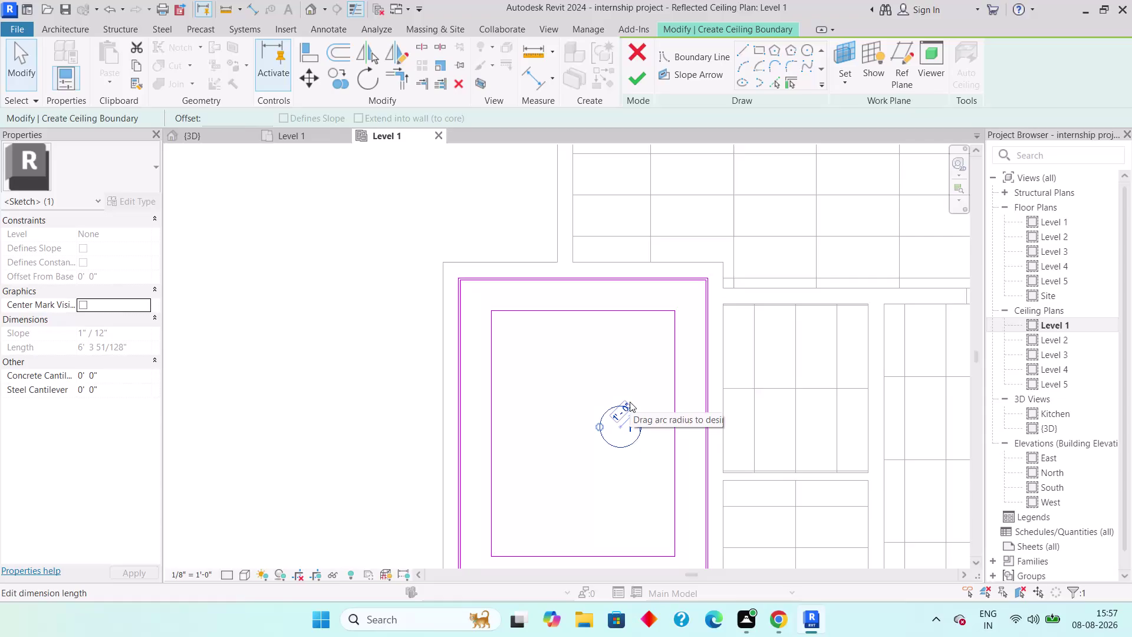
Set the circle's radius to 2' and stop drawing circles.
click(621, 411)
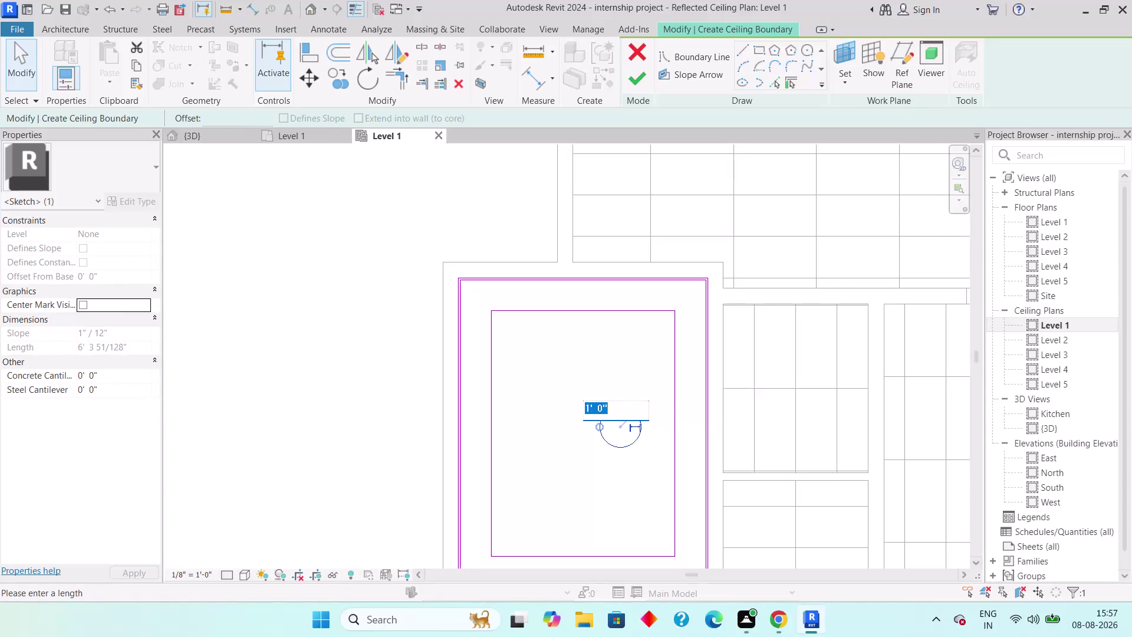
text(2')
key(Return)
key(Escape)
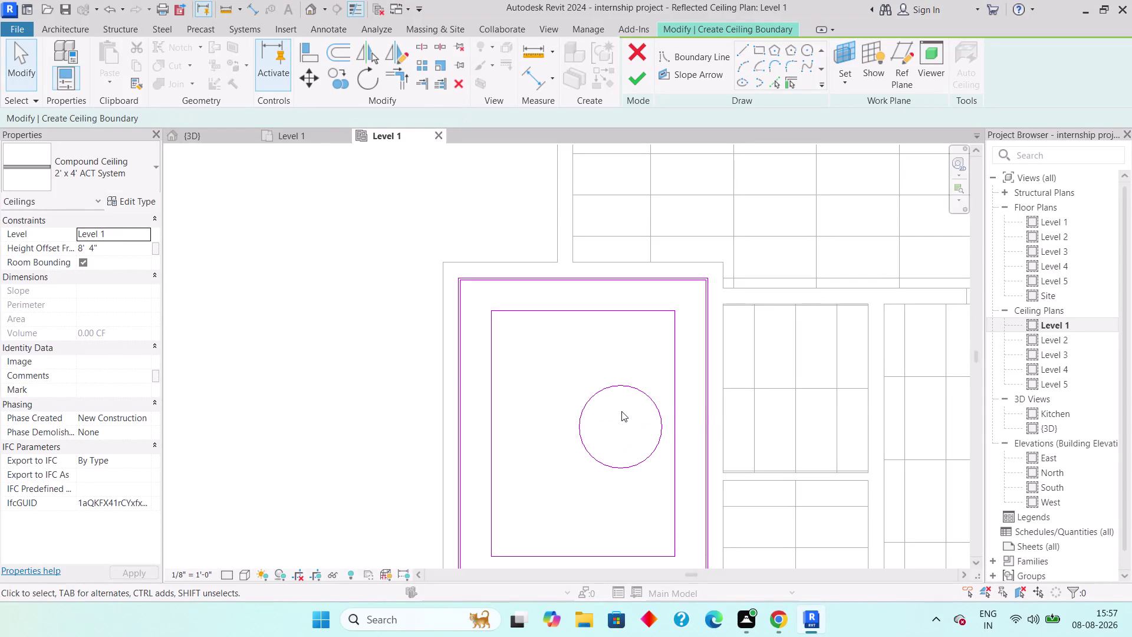
click(805, 46)
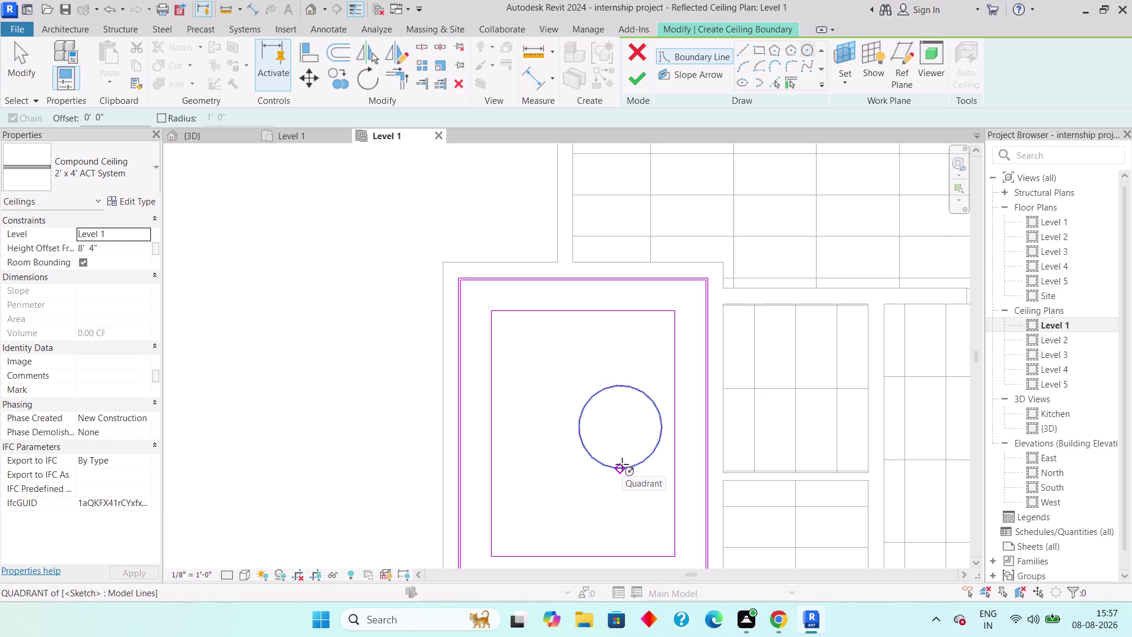
Delete the stray circle inside the rectangle.
key(Escape)
key(Escape)
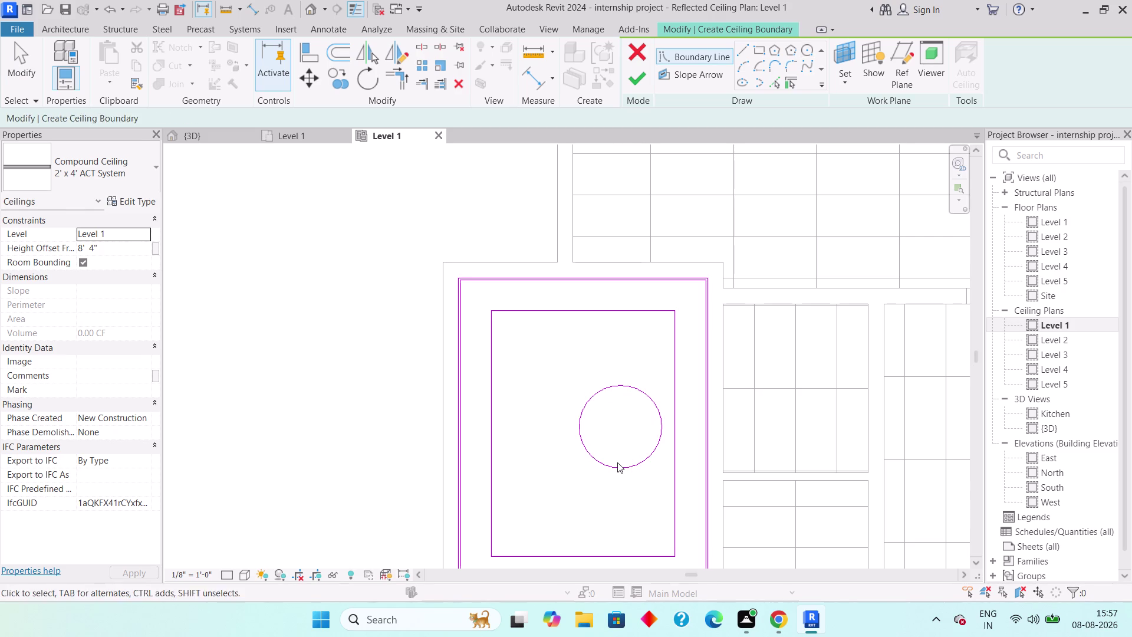
click(616, 463)
key(Delete)
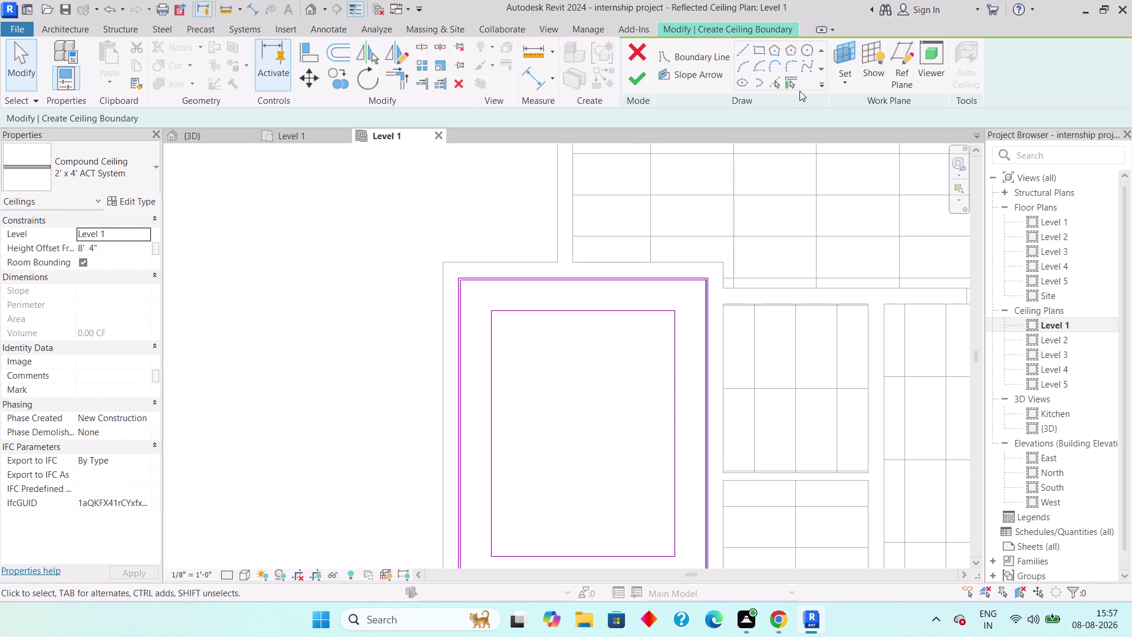
Sketch a small middle circle plus large top and bottom circles inside the rectangle.
click(800, 50)
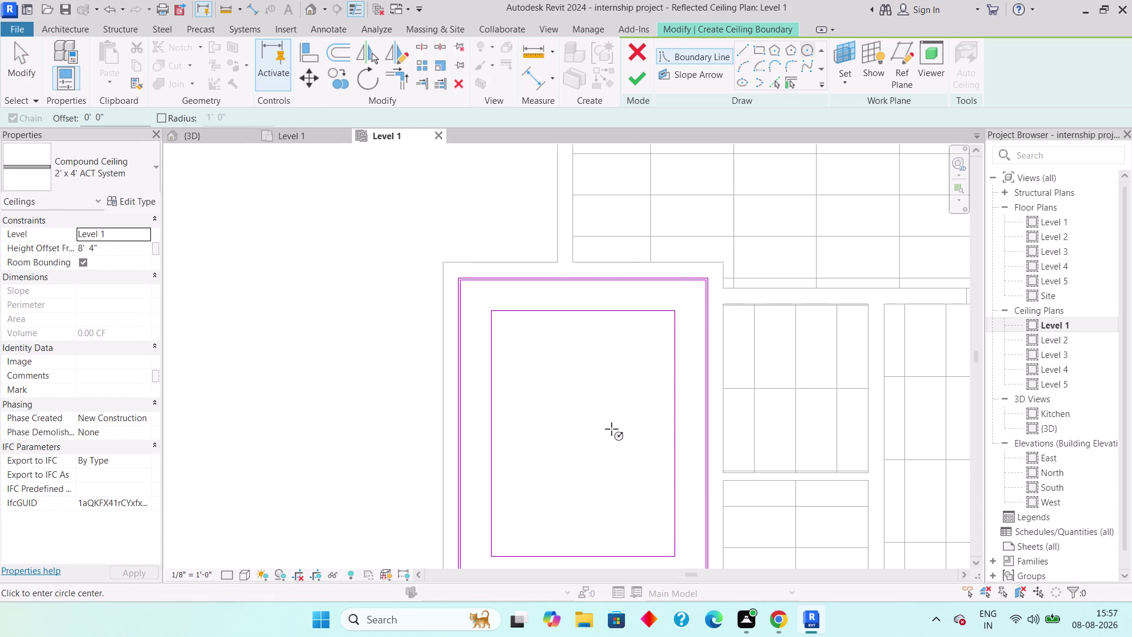
click(629, 424)
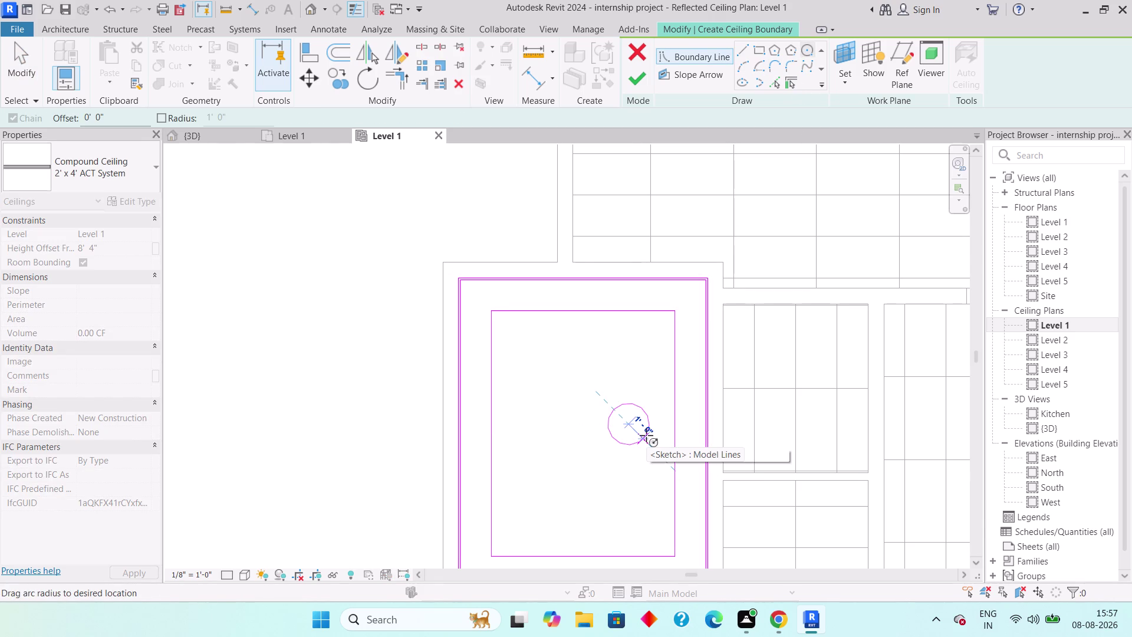
click(646, 435)
click(604, 347)
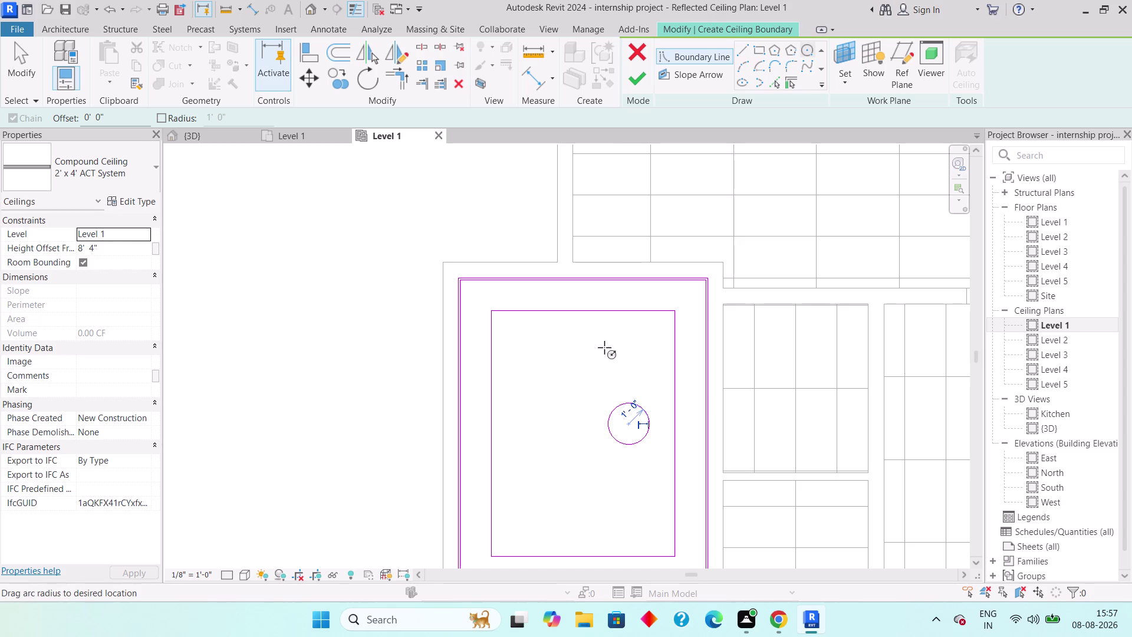
click(641, 372)
middle_drag(615, 477, 621, 456)
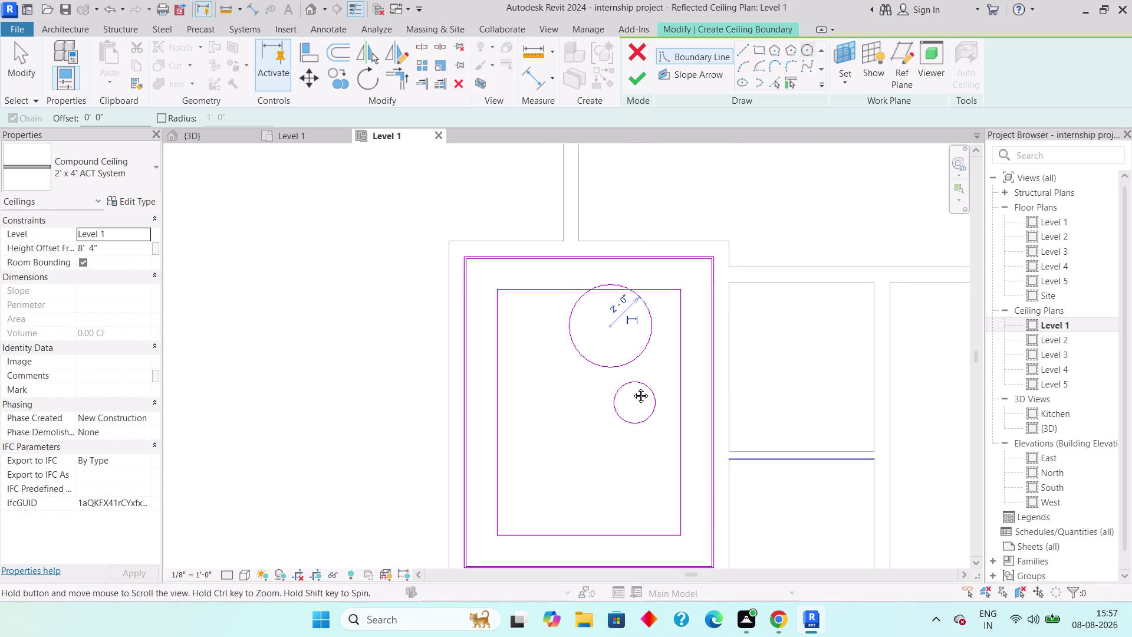
middle_drag(622, 455, 642, 329)
click(635, 342)
click(660, 378)
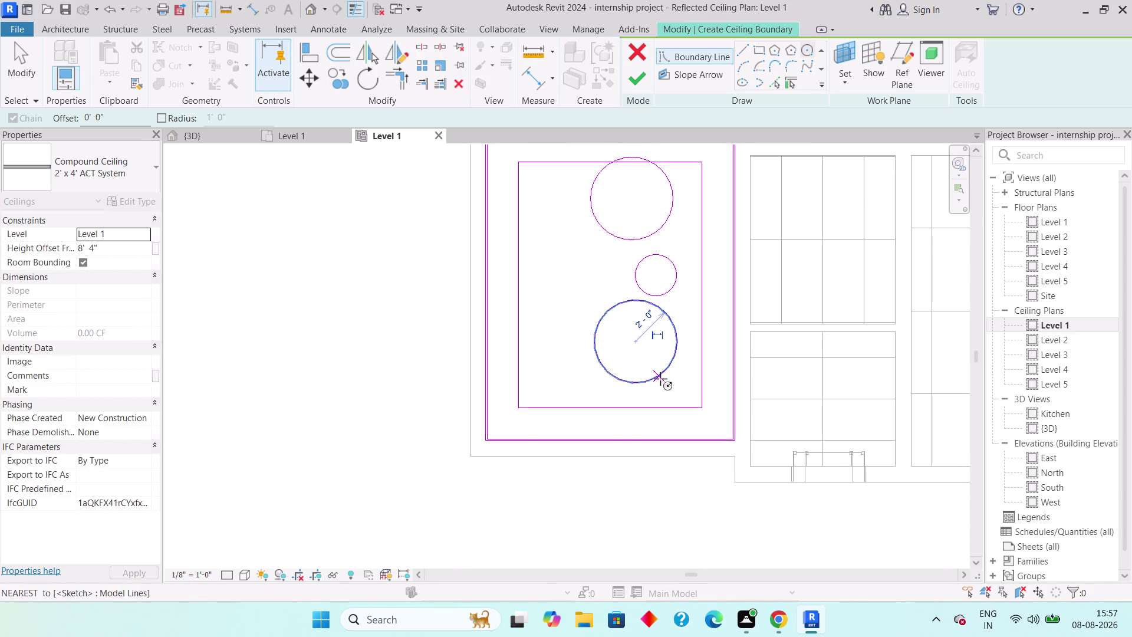
key(Escape)
key(Escape)
Nudge the bottom circle down and right into position with arrow keys.
click(670, 329)
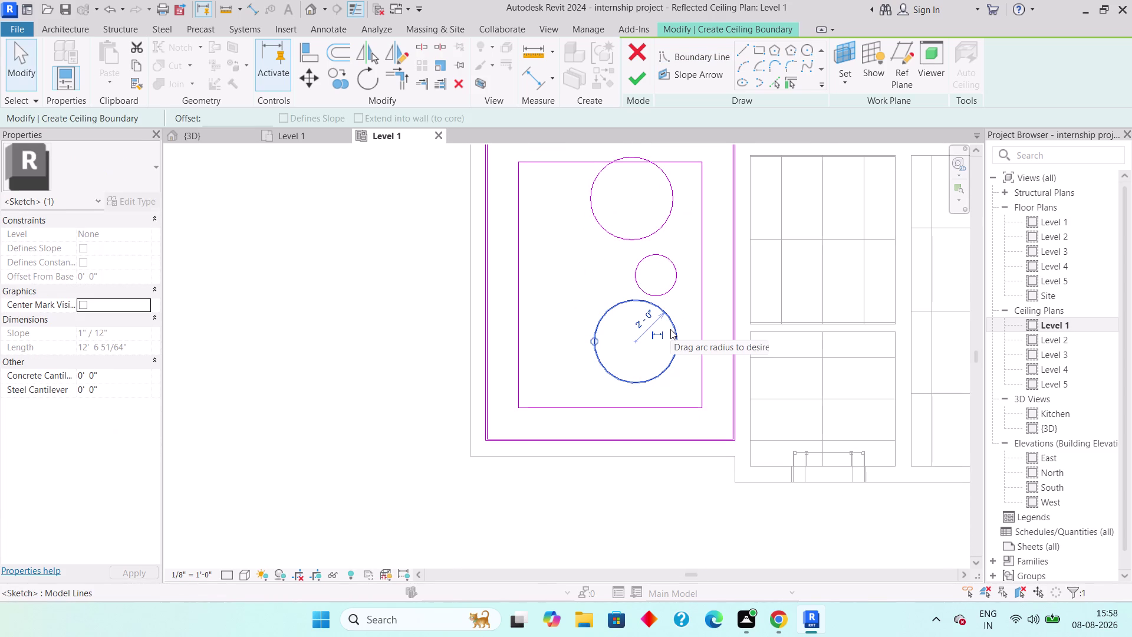
key(Down)
key(Down)
key(Down)
key(Down)
key(Right)
key(Right)
key(Right)
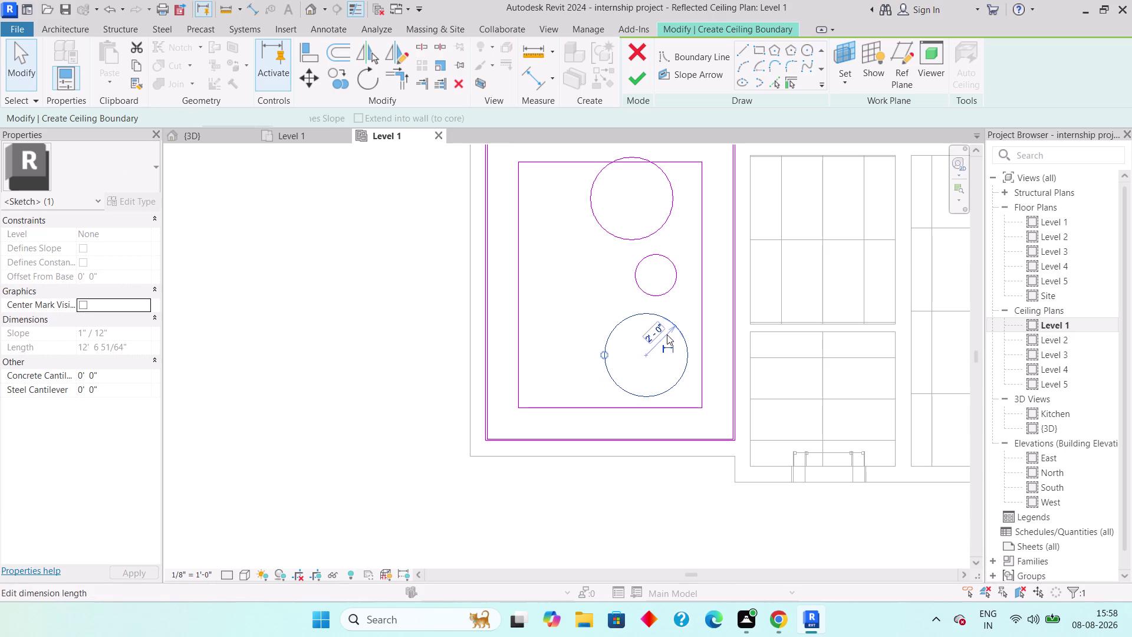
key(Down)
key(Right)
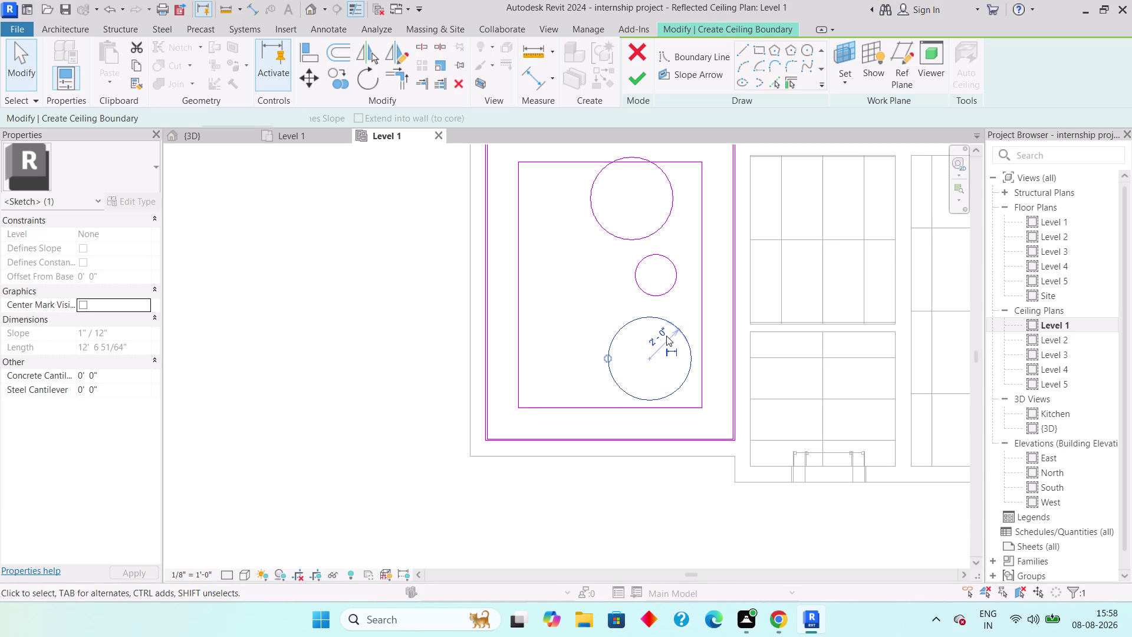
Nudge the top circle with arrow keys to align it in the column.
click(670, 214)
key(Down)
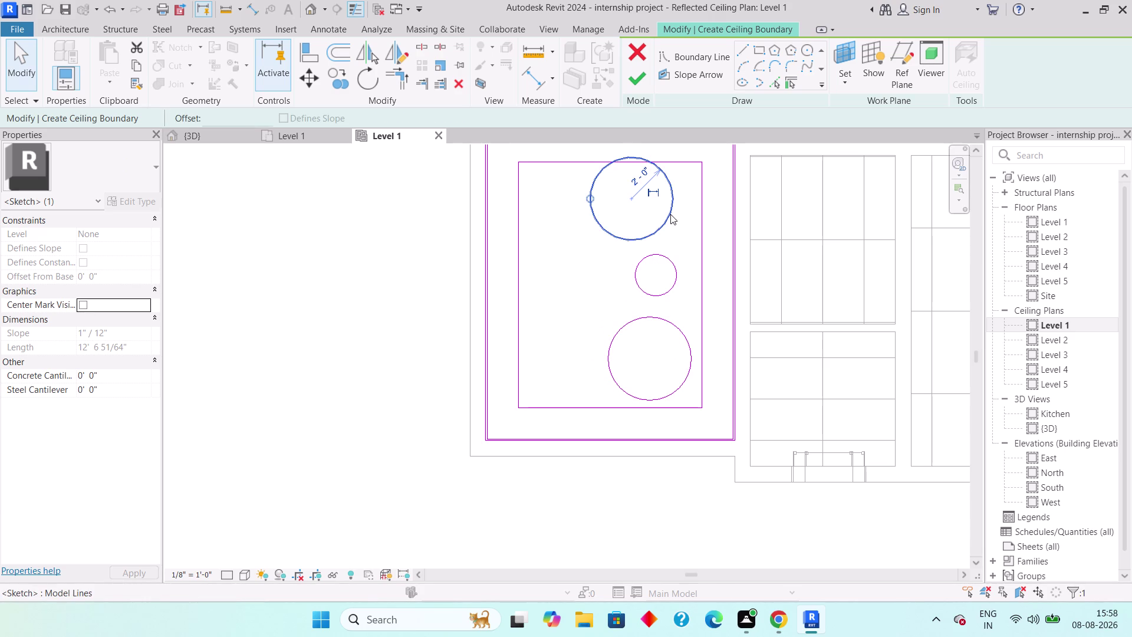
key(Down)
key(Down)
key(Down)
key(Right)
key(Right)
key(Right)
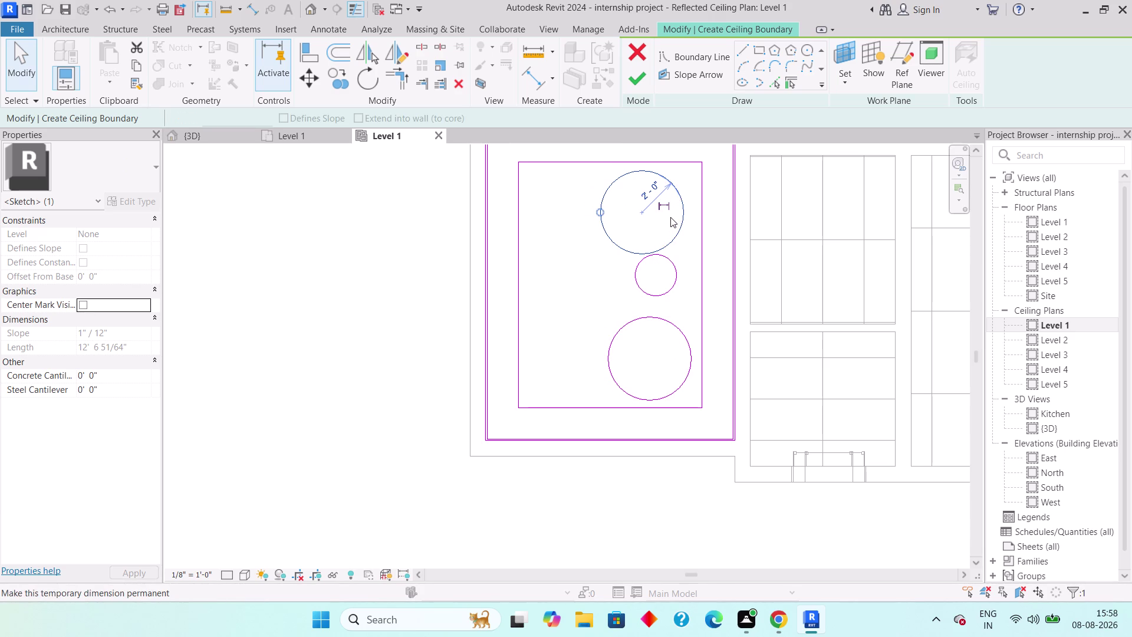
key(Right)
key(Up)
key(Right)
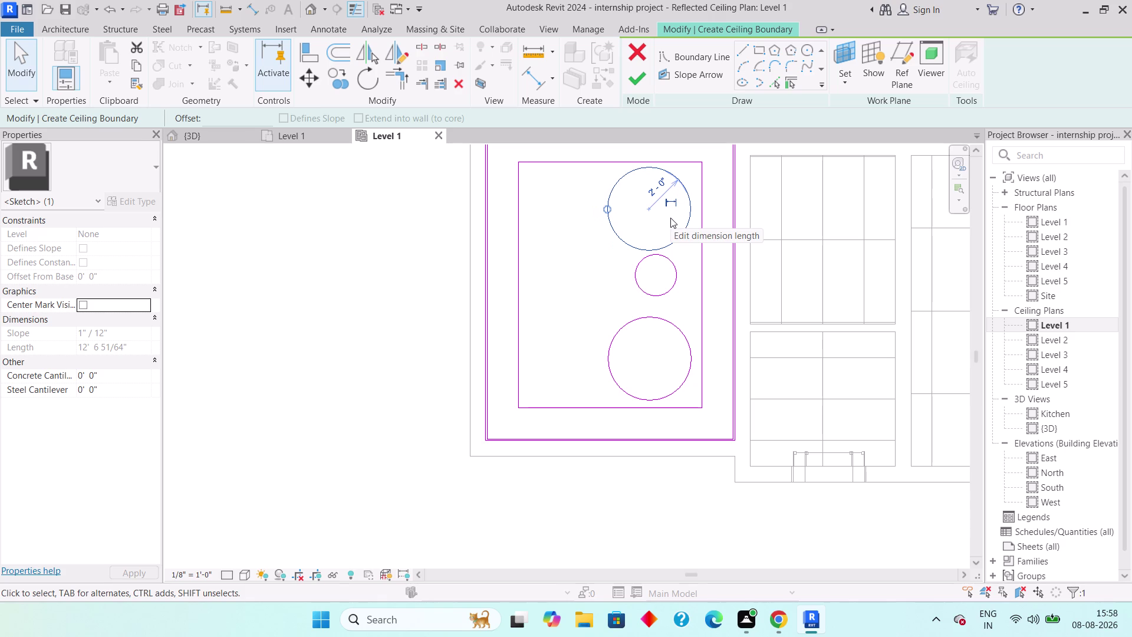
Move the small circle down between the two large circles.
click(669, 284)
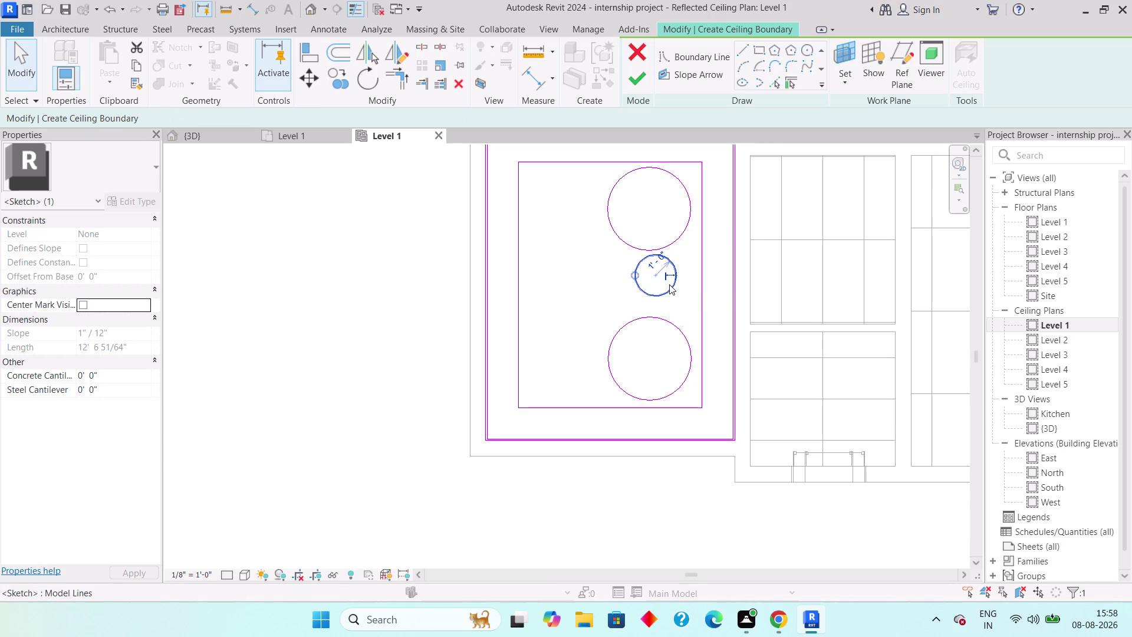
key(Down)
key(Down)
key(Down)
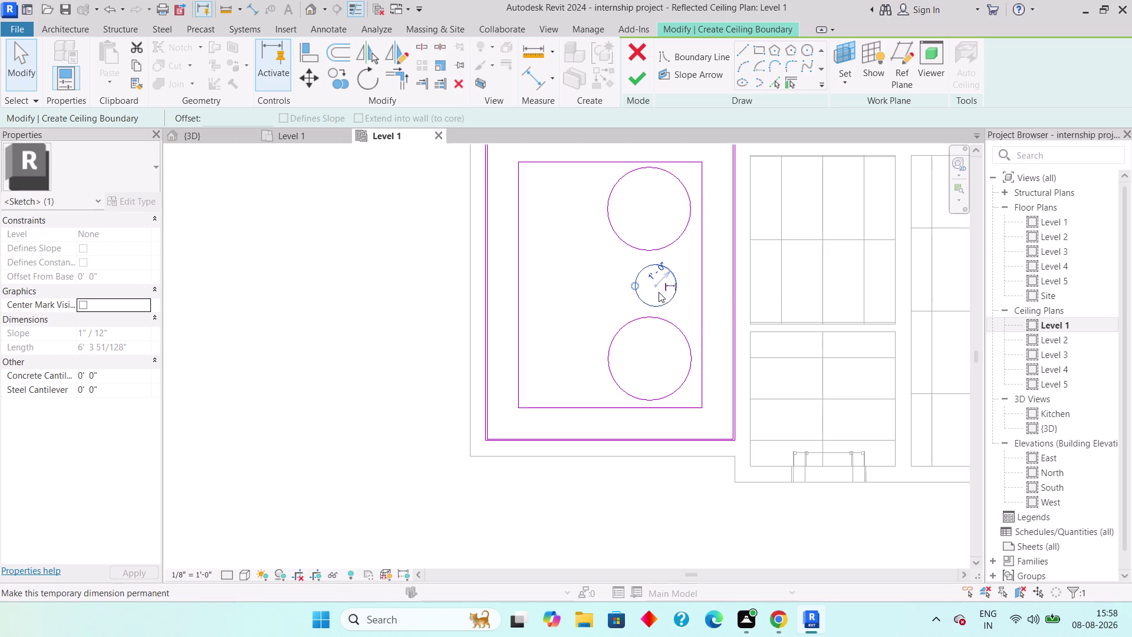
key(Escape)
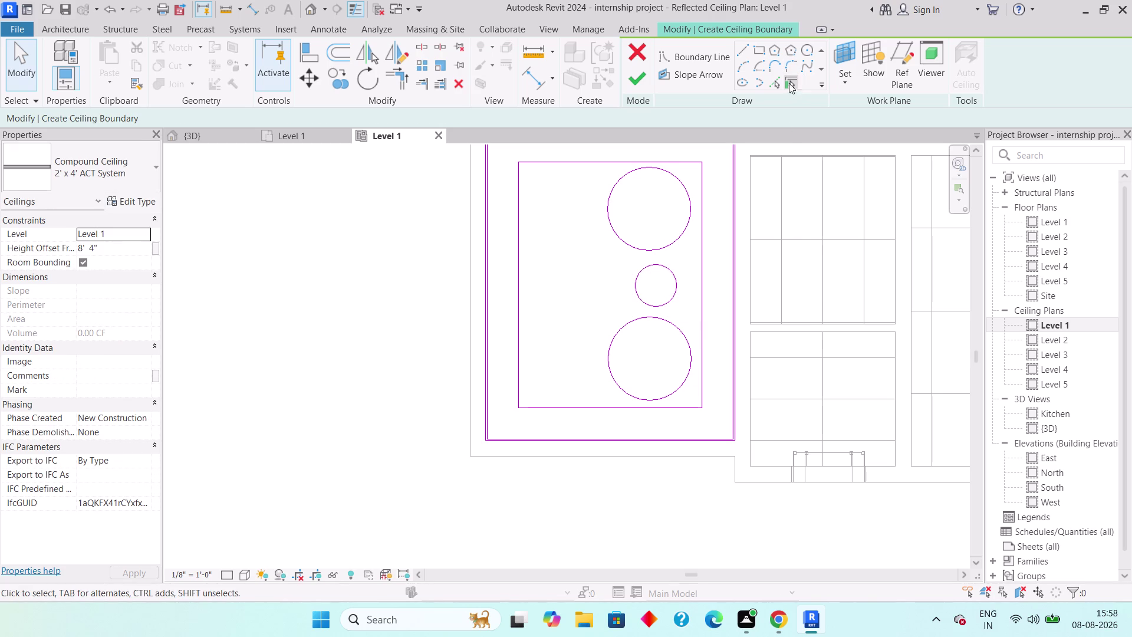
Sketch three slender vertical rectangular strips beside the circles in the ceiling sketch.
click(757, 47)
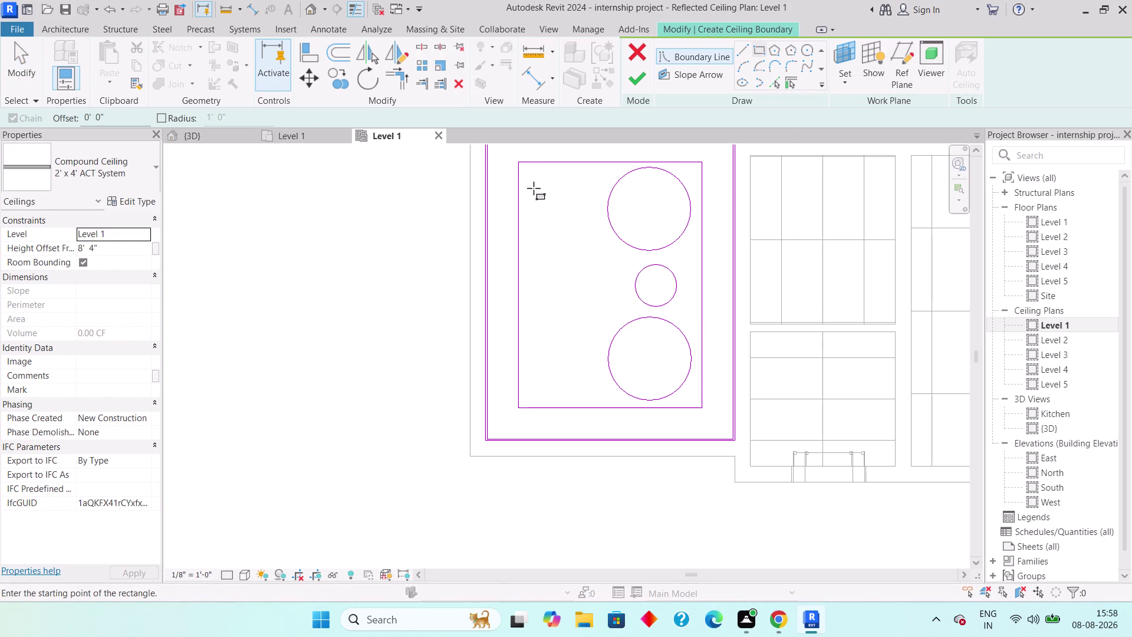
click(529, 172)
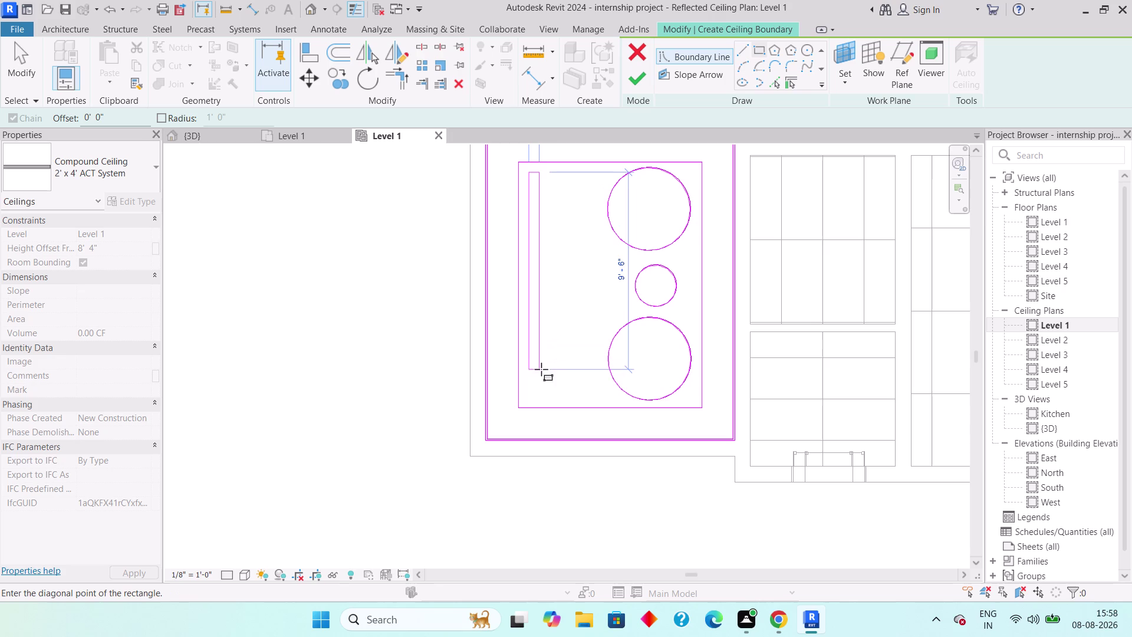
click(542, 398)
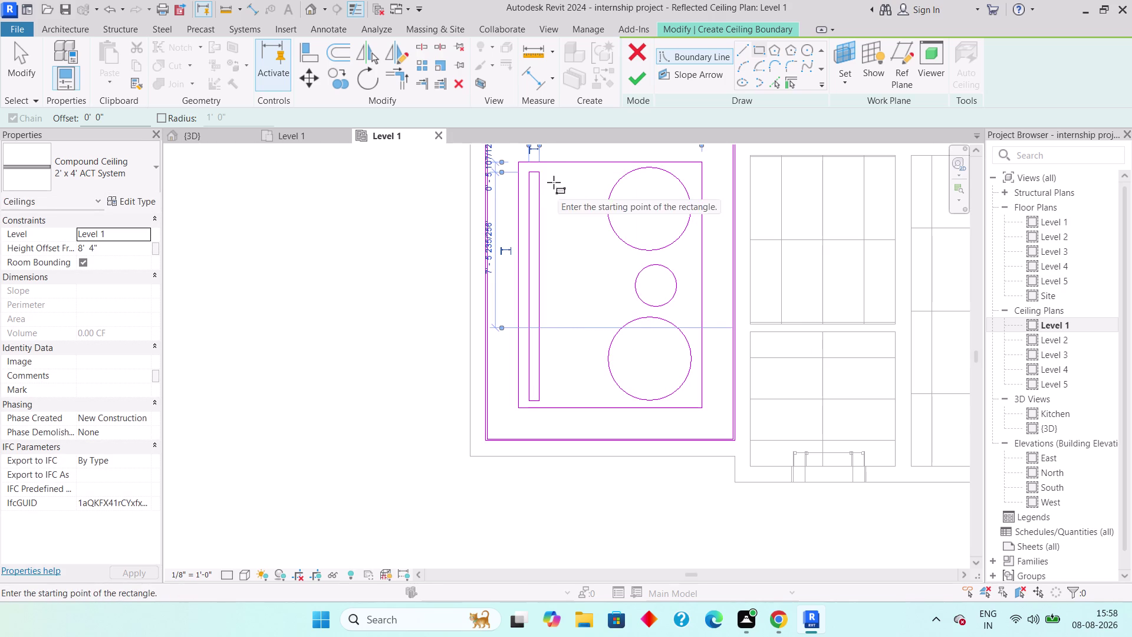
key(Escape)
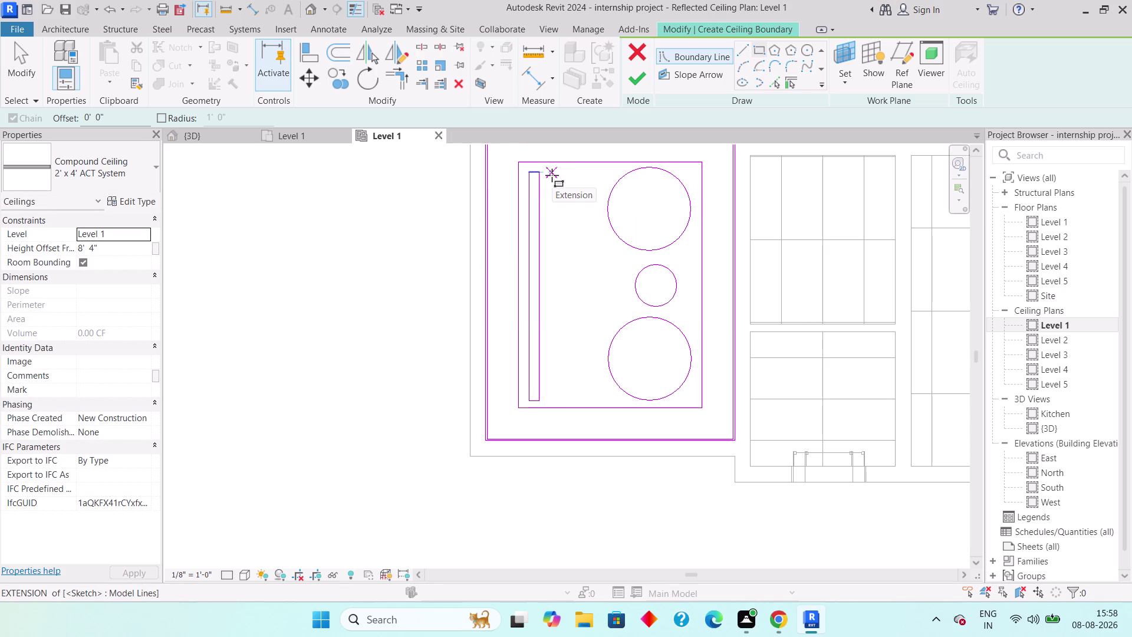
click(551, 174)
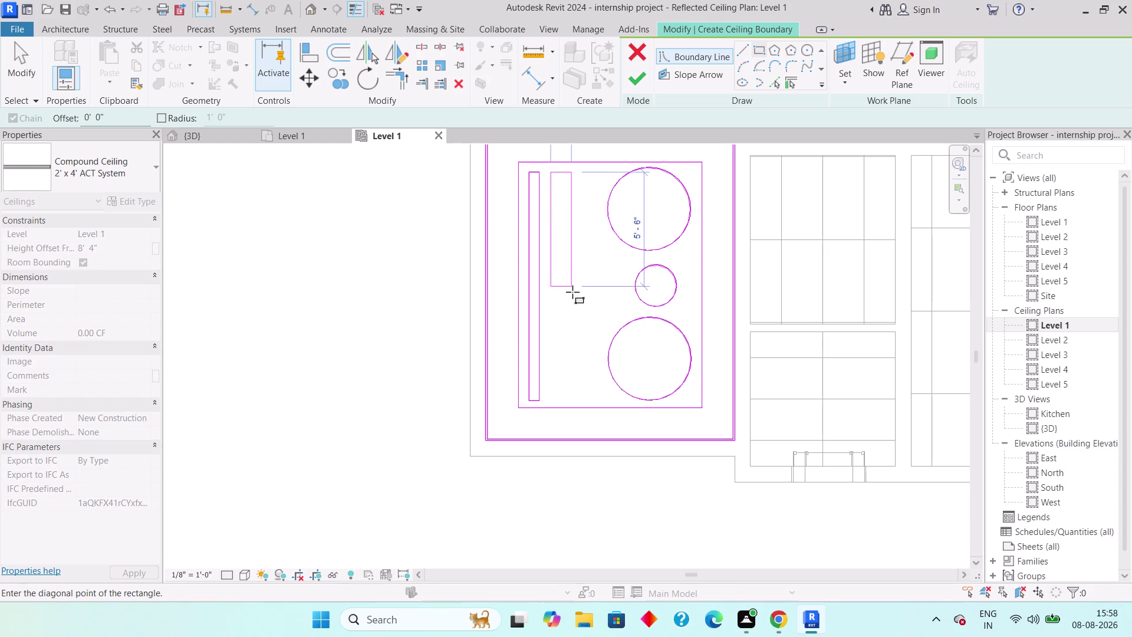
click(562, 397)
key(Escape)
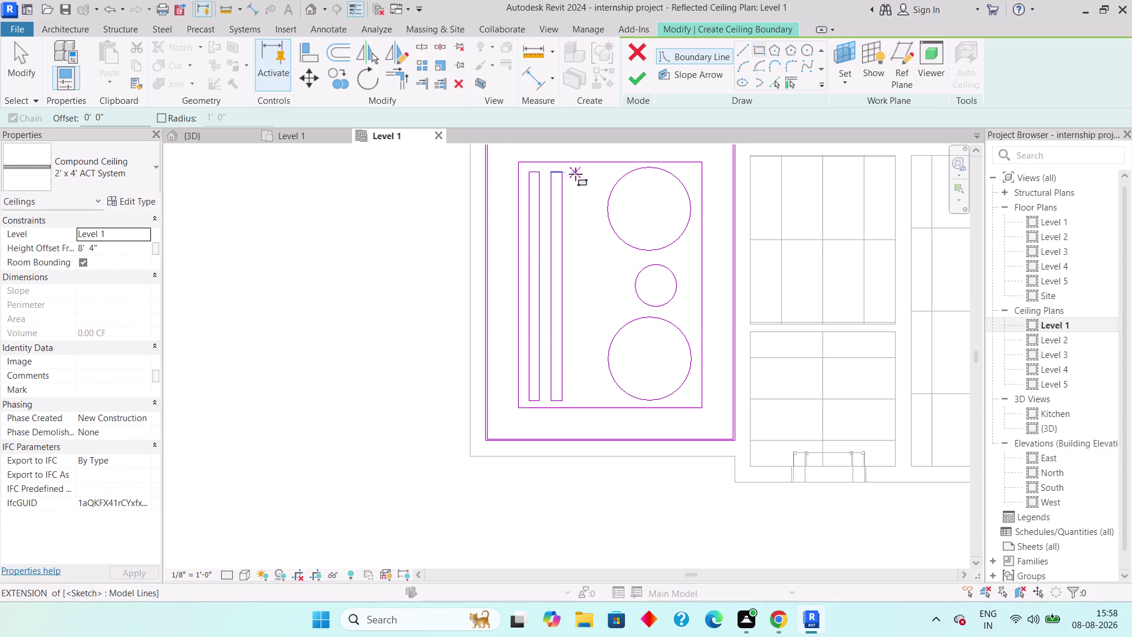
click(574, 174)
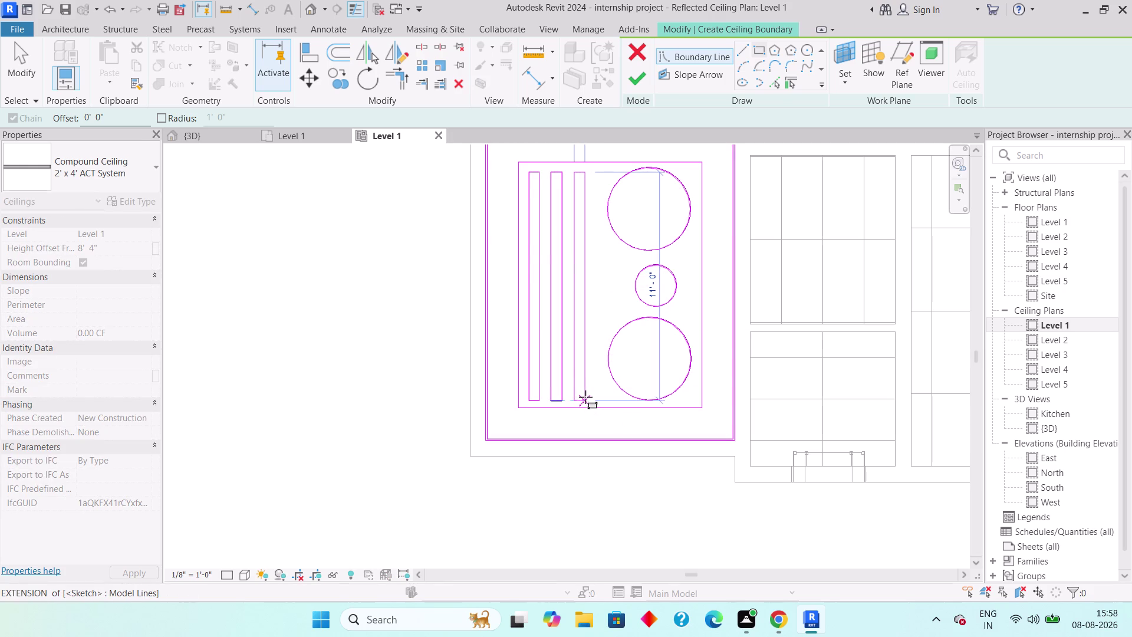
click(586, 397)
key(Escape)
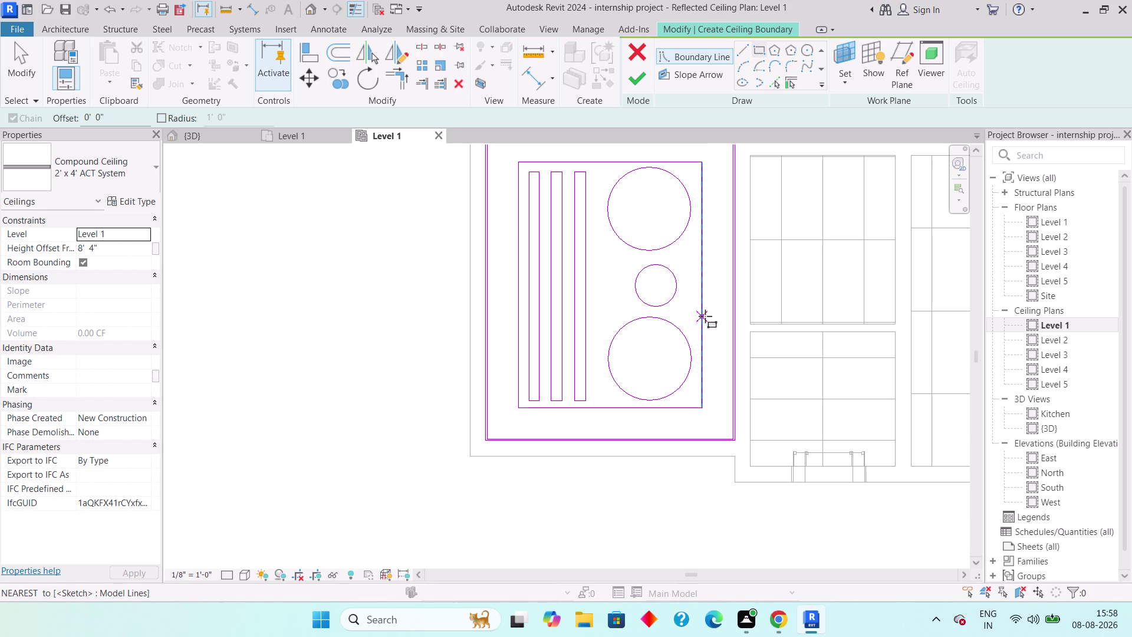
scroll(up, 3)
middle_drag(636, 287, 623, 326)
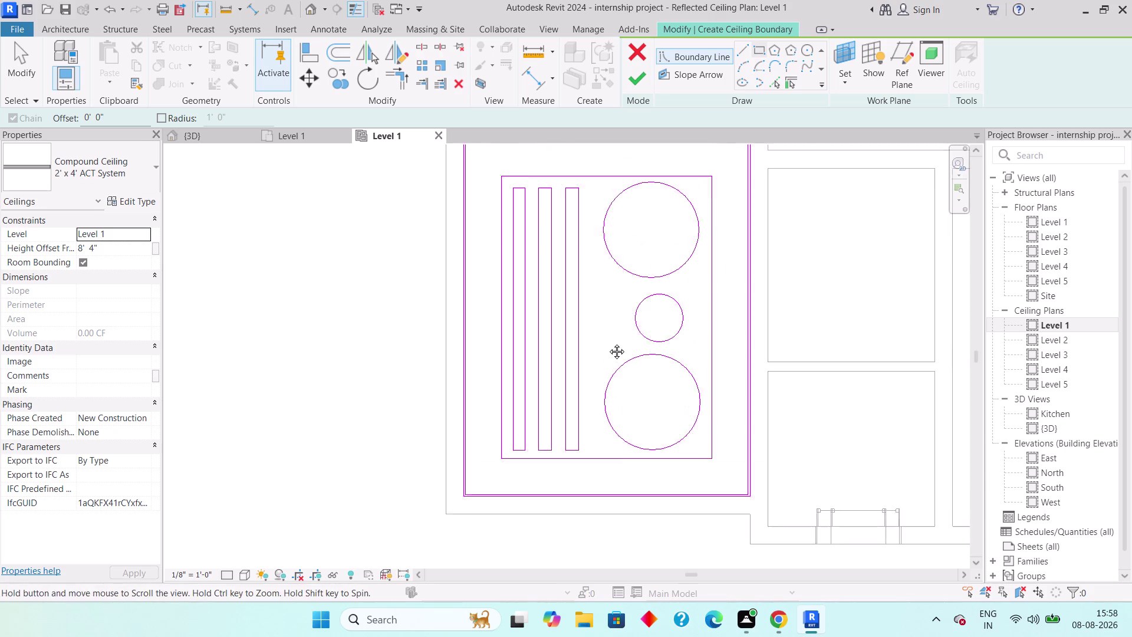
middle_drag(624, 326, 601, 347)
click(632, 86)
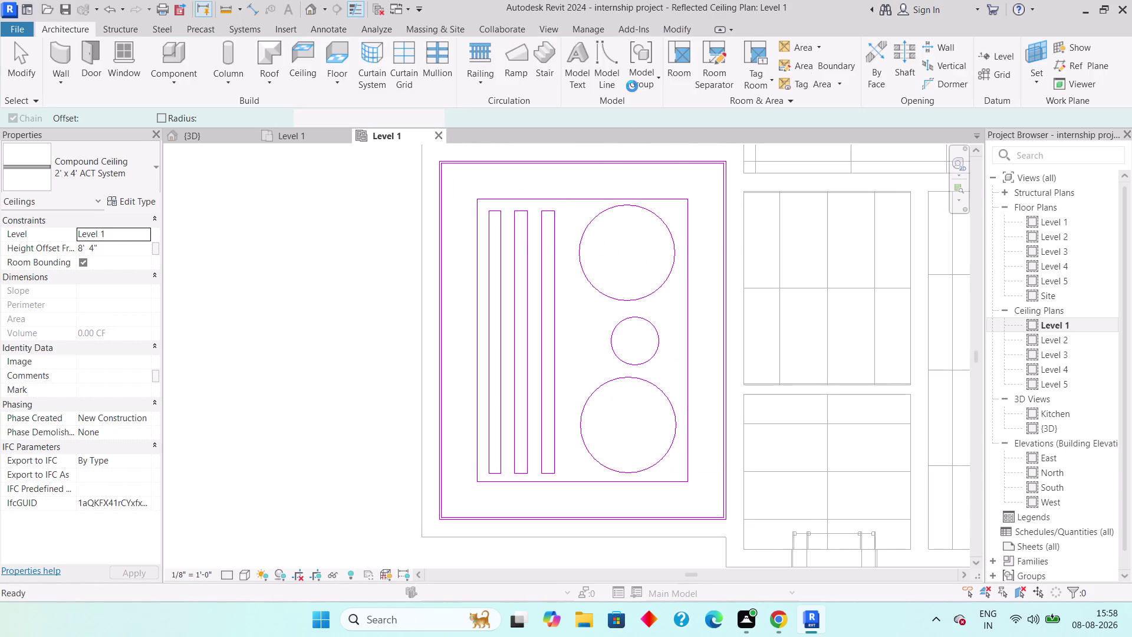
Finish the ceiling sketch, inspect it in {3D}, and return to the Level 1 ceiling plan.
click(540, 268)
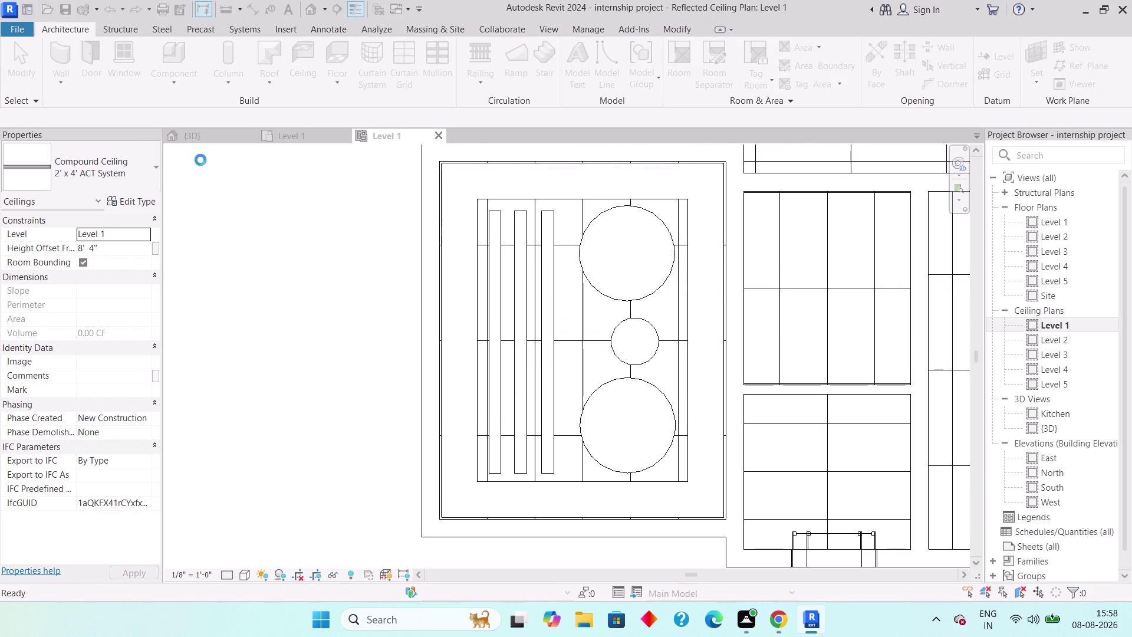
click(209, 140)
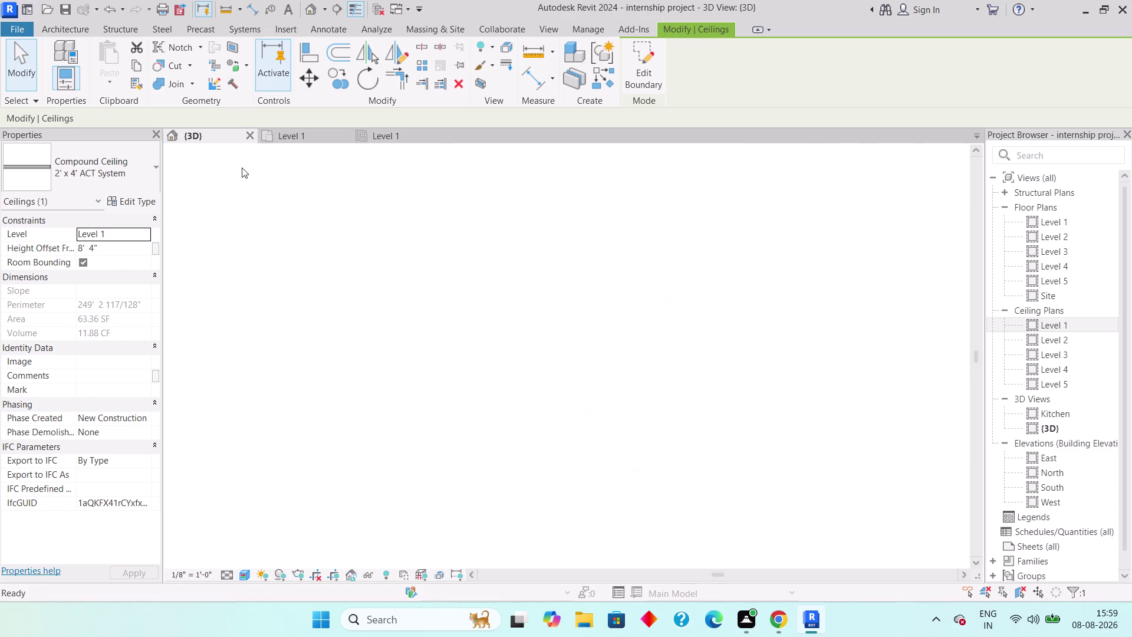
click(441, 344)
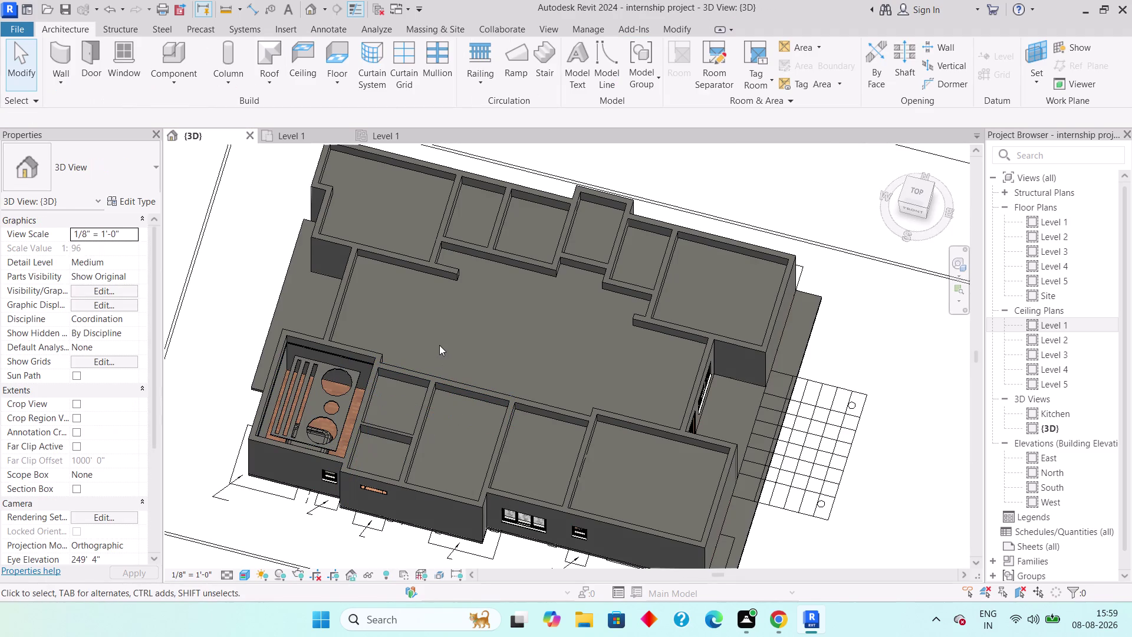
click(380, 139)
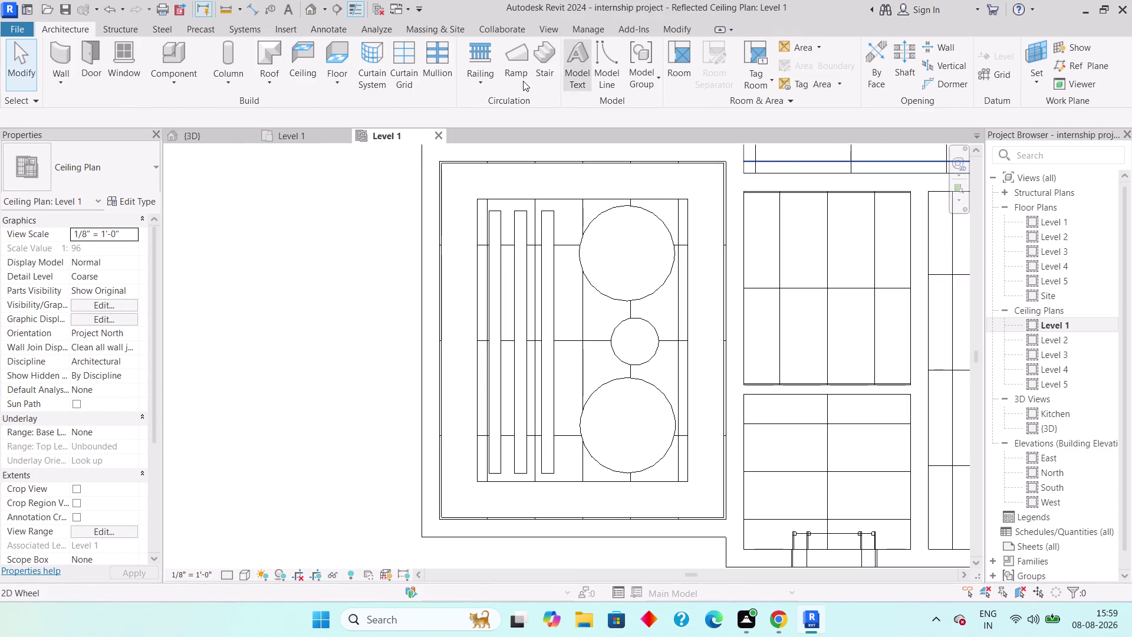
Place an Automatic Ceiling inside the walled room.
click(300, 81)
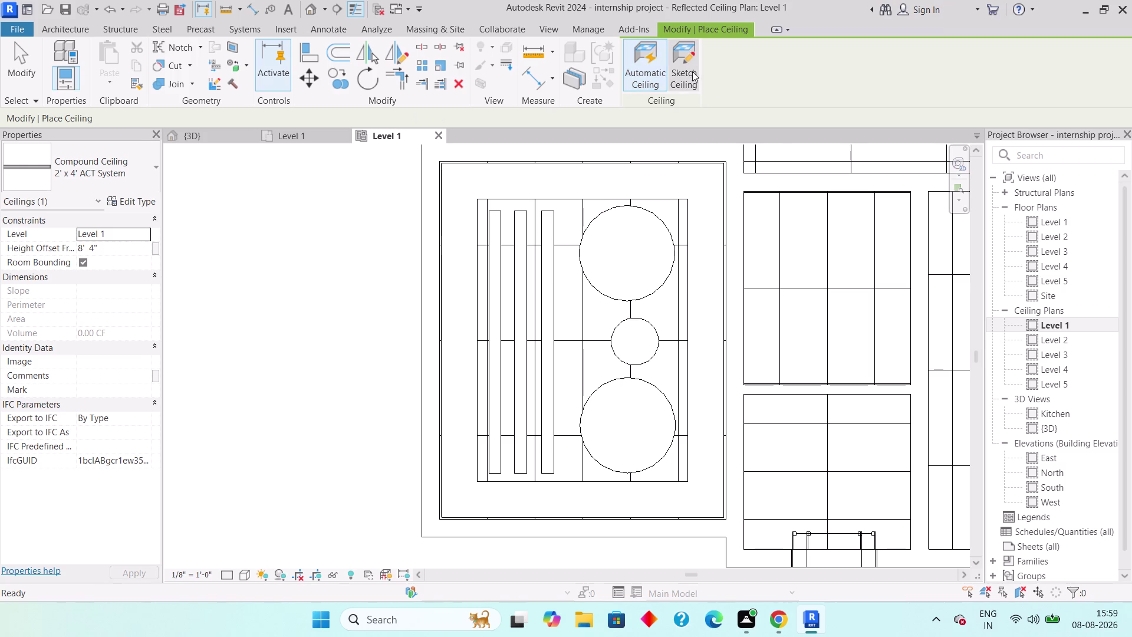
click(640, 83)
click(450, 306)
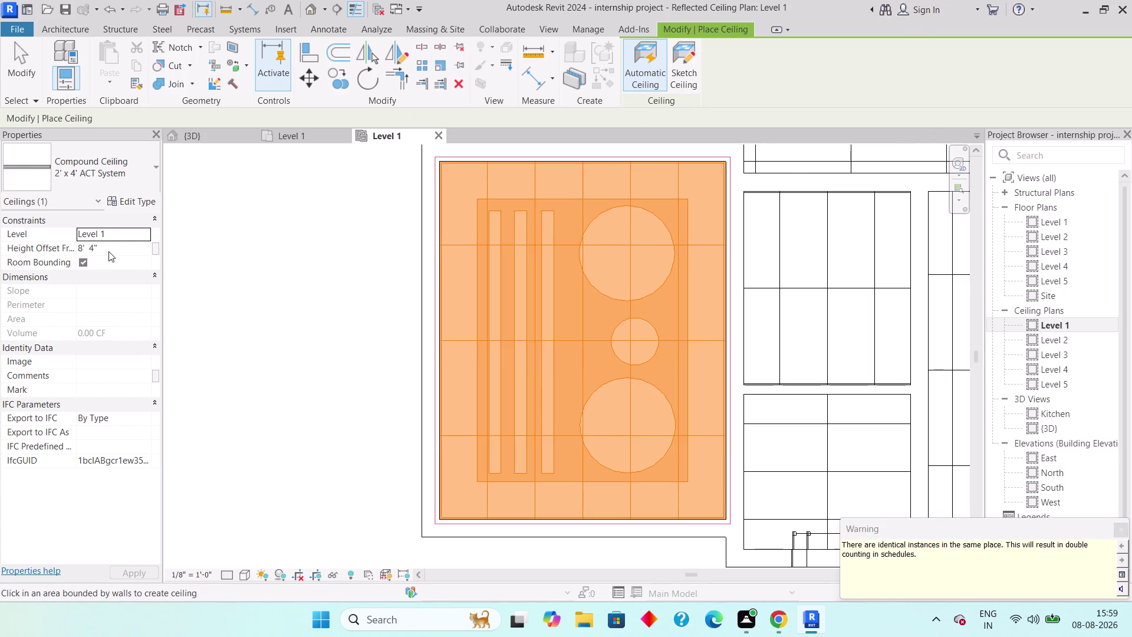
key(Escape)
key(Escape)
key(Escape)
In the 3D view, select and remove the duplicate ceiling.
click(201, 139)
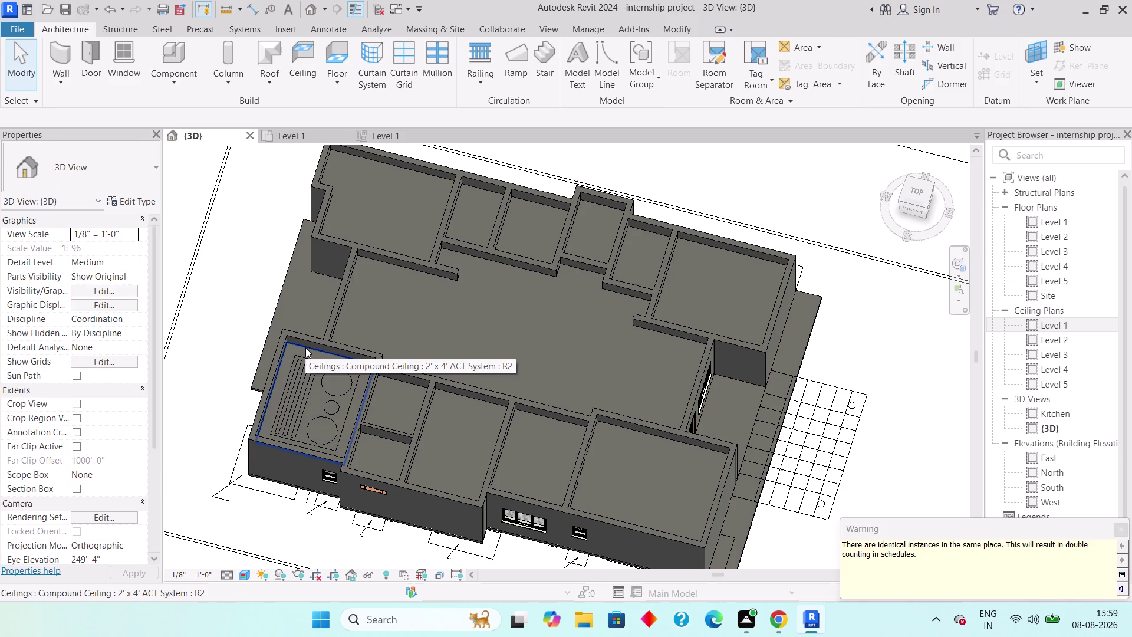
click(305, 347)
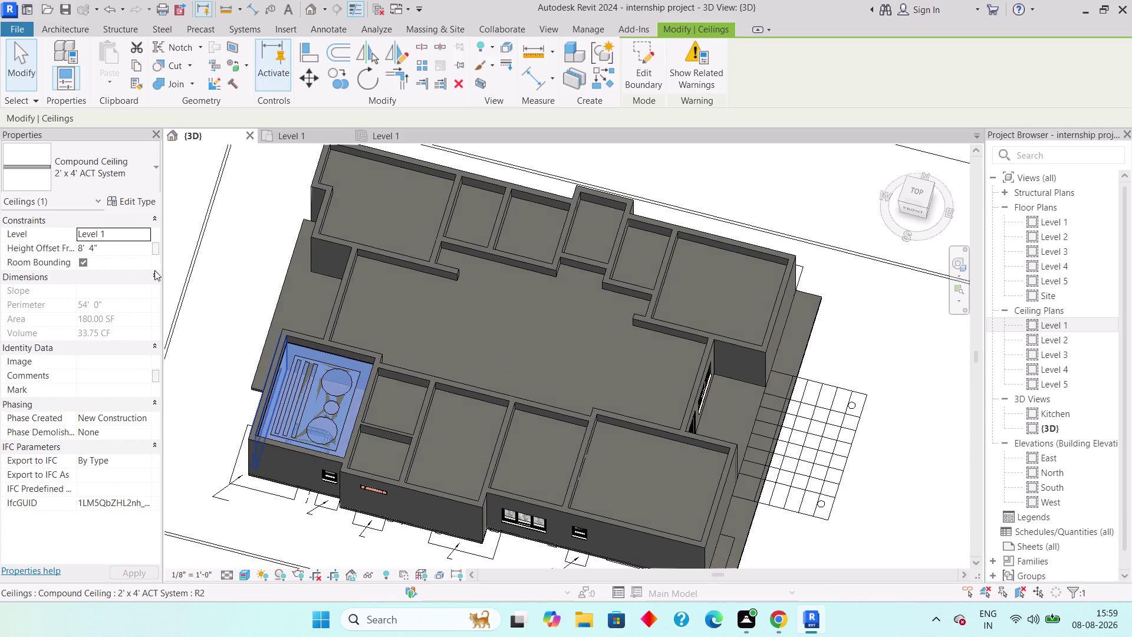
key(Escape)
scroll(up, 3)
middle_drag(449, 407, 324, 167)
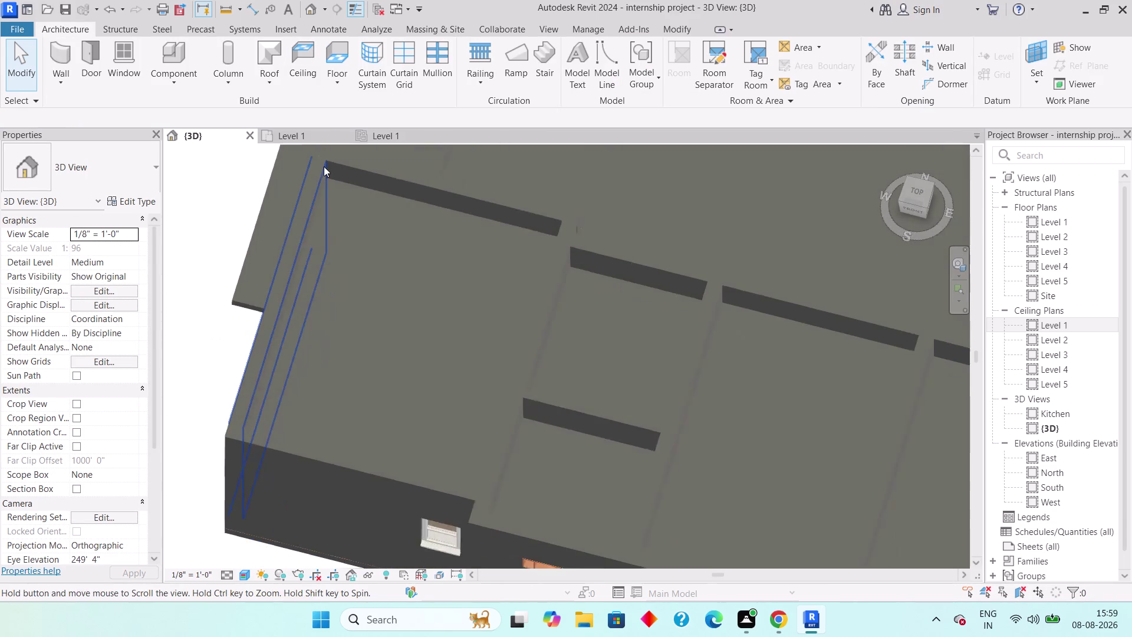
Set the sketched ceiling's Height Offset From Level to 8'0".
click(358, 290)
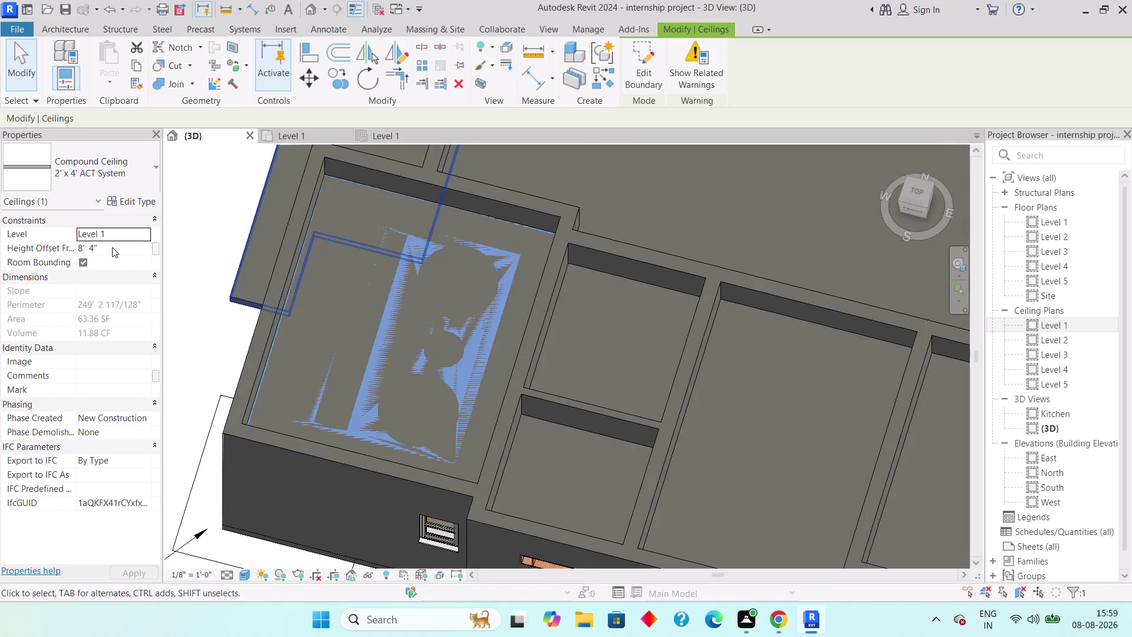
click(112, 247)
text(8')
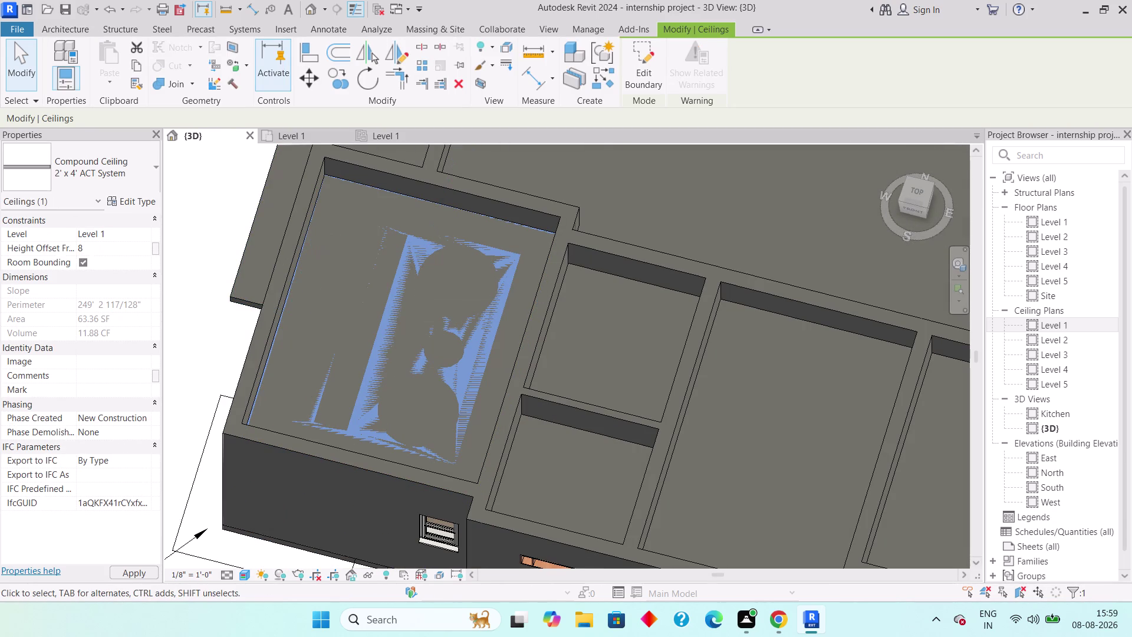
key(Return)
key(Escape)
click(112, 247)
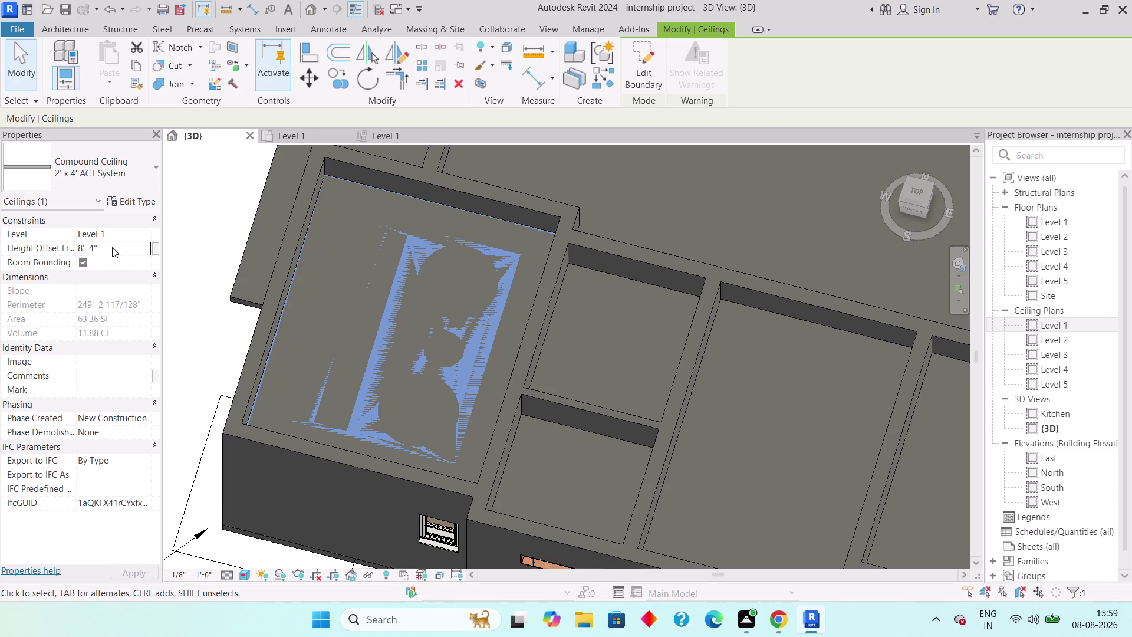
key(8)
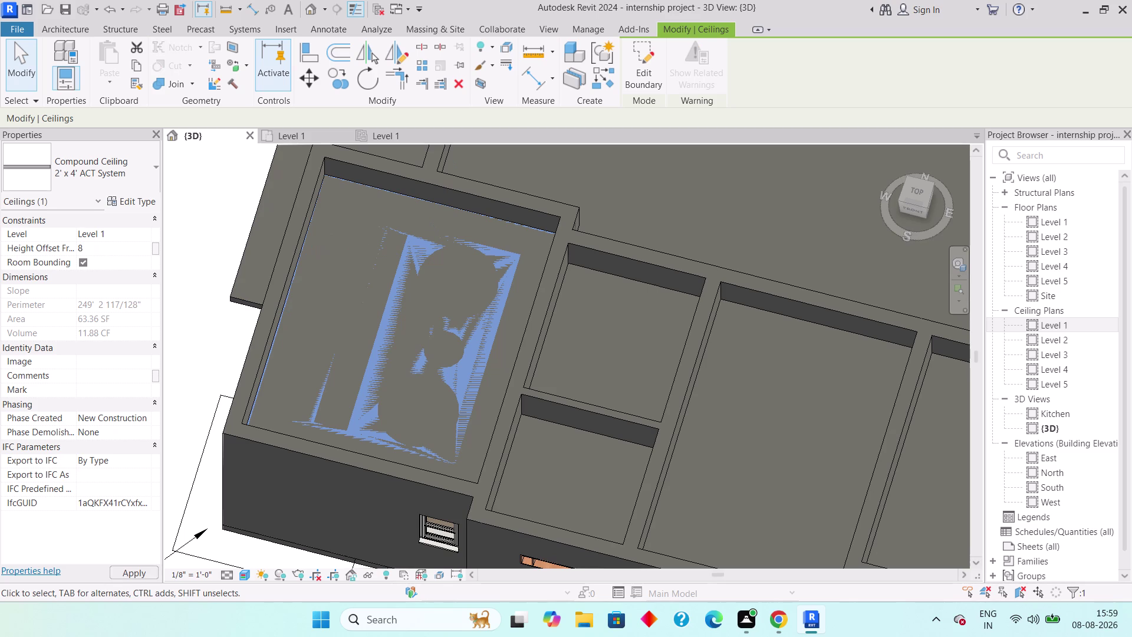
key(apostrophe)
key(Return)
scroll(down, 3)
key(Escape)
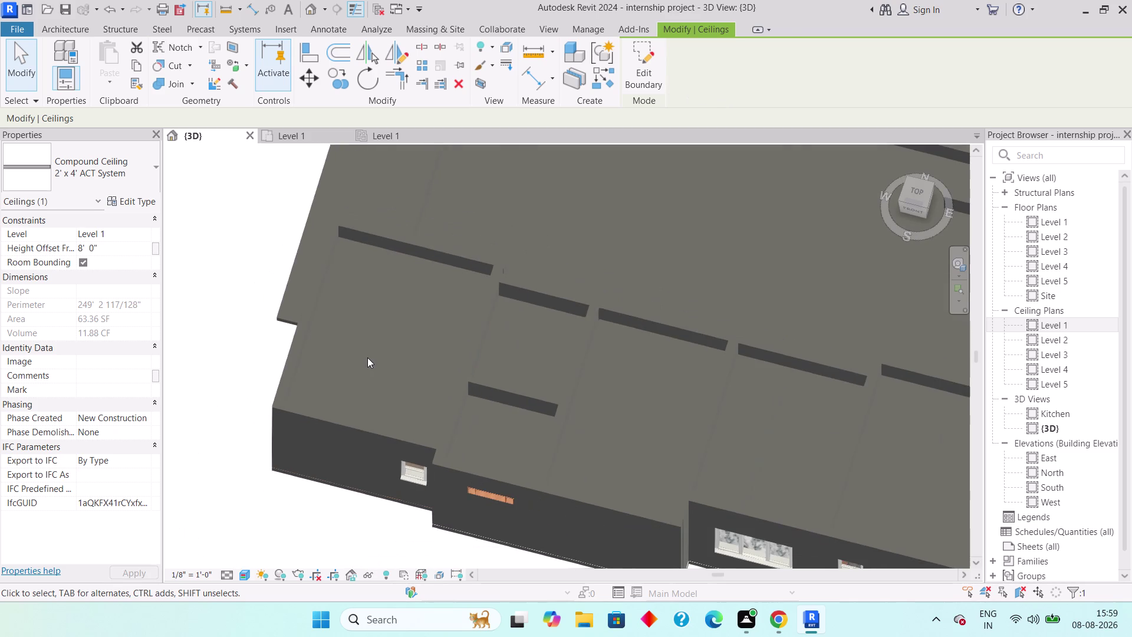
scroll(down, 3)
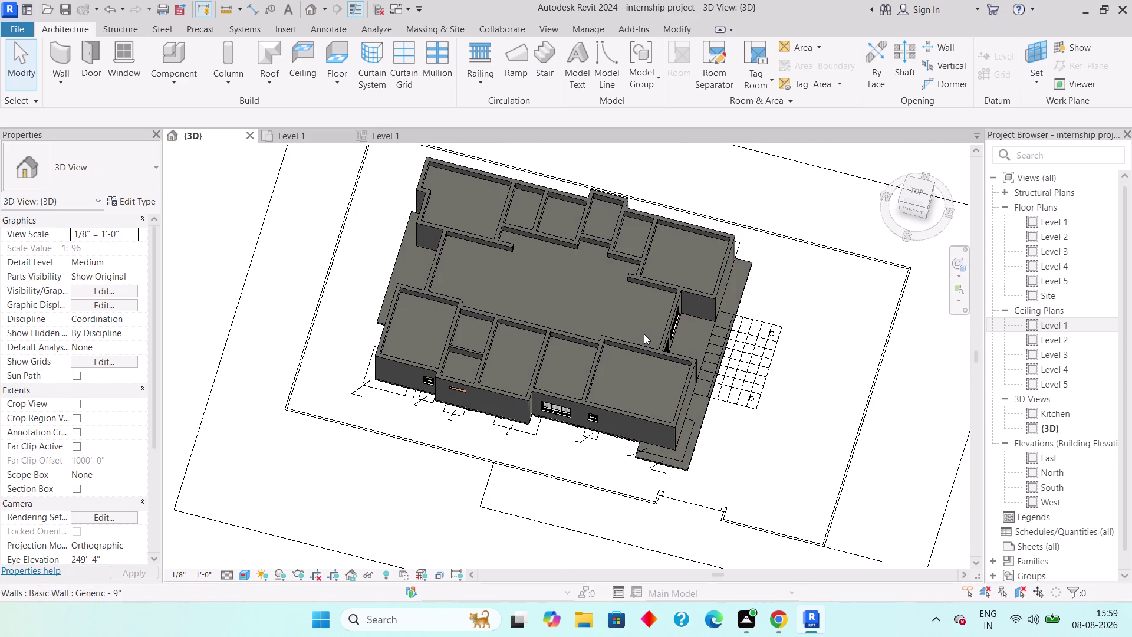
Orbit and zoom around the whole building in 3D, then open the Level 1 floor plan.
middle_drag(795, 428, 769, 371)
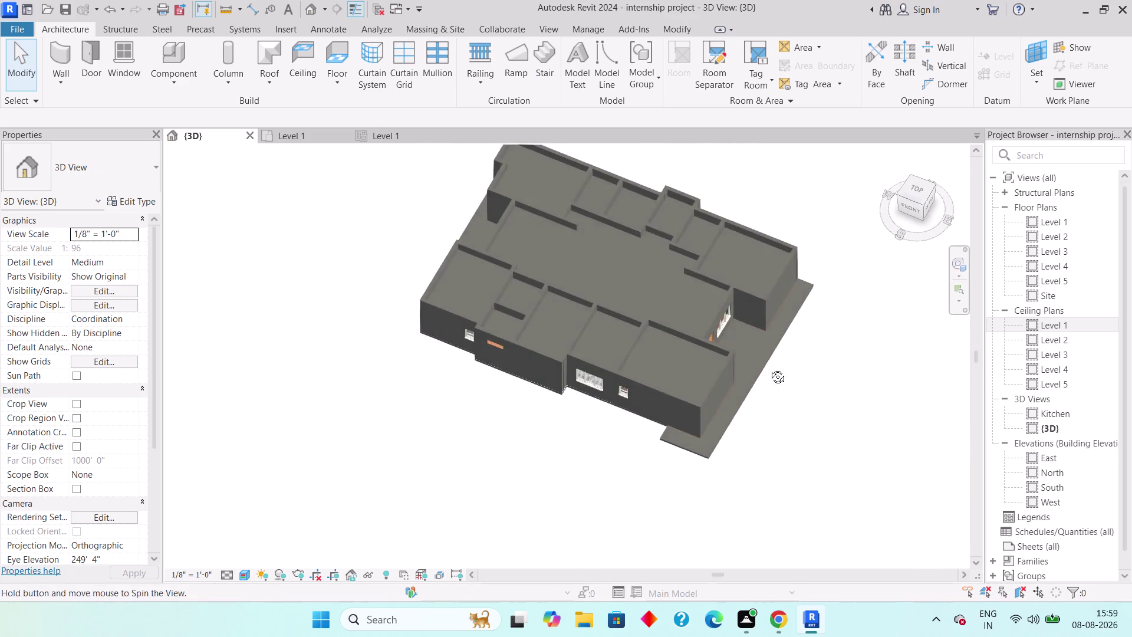
middle_drag(768, 372, 767, 338)
scroll(down, 3)
scroll(up, 3)
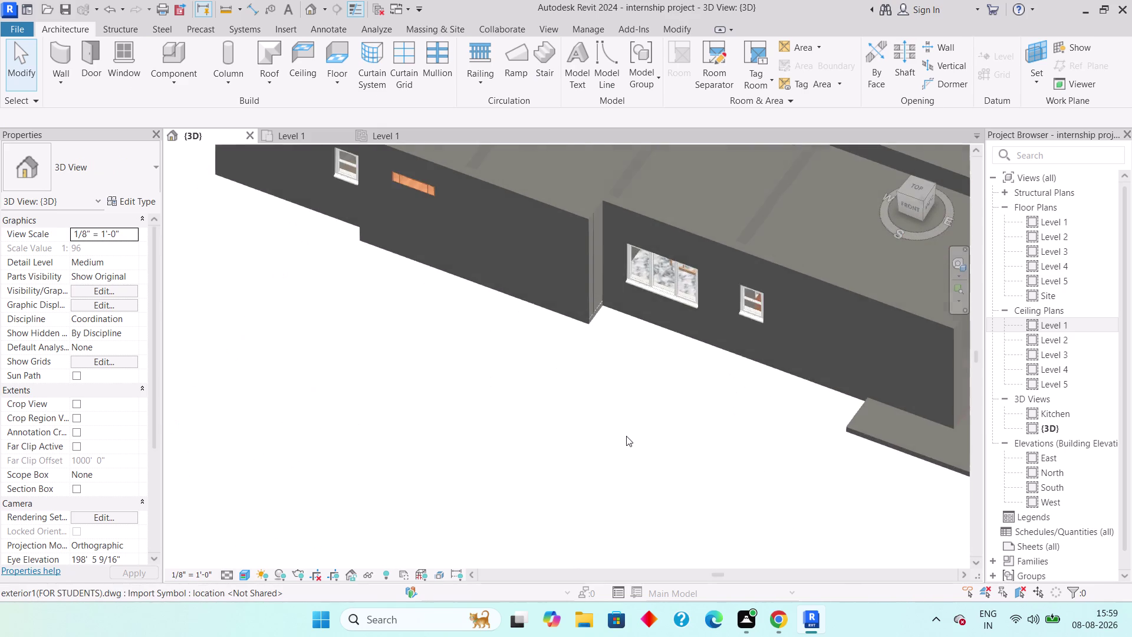
scroll(down, 3)
middle_drag(752, 418, 725, 356)
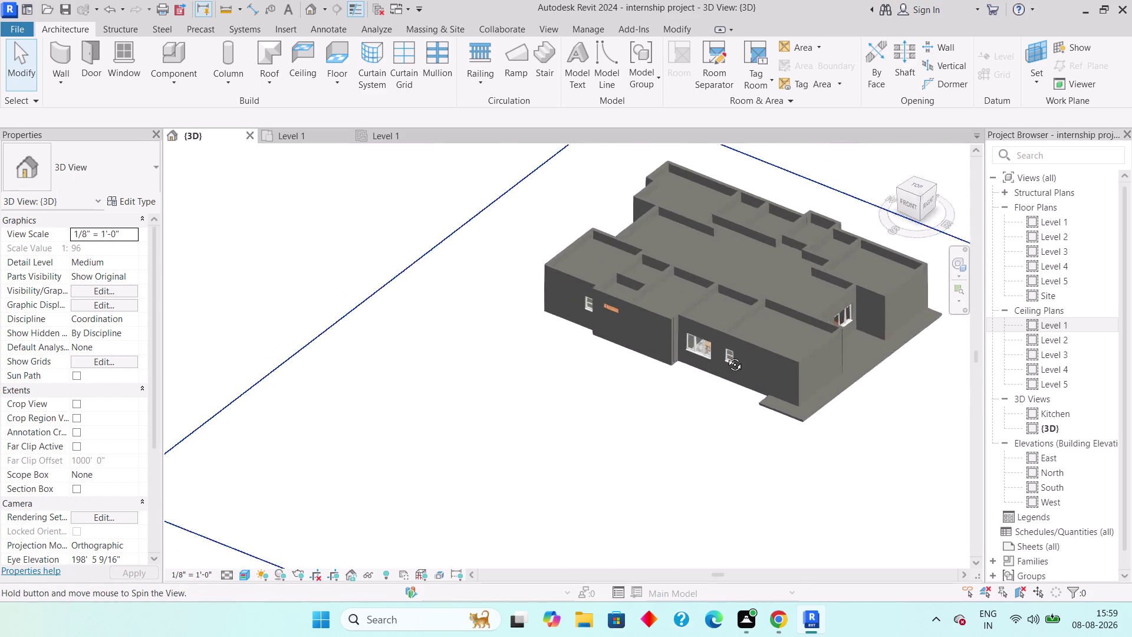
middle_drag(725, 355, 722, 349)
middle_drag(726, 373, 692, 374)
scroll(up, 3)
middle_drag(702, 415, 683, 403)
scroll(down, 3)
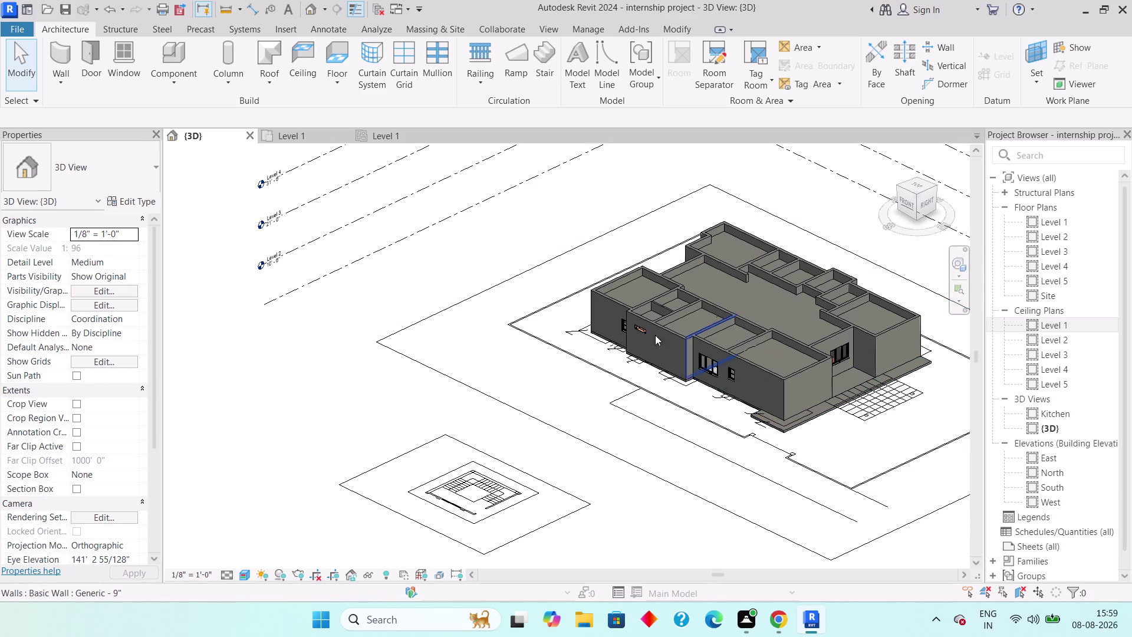
scroll(down, 3)
middle_drag(522, 417, 548, 489)
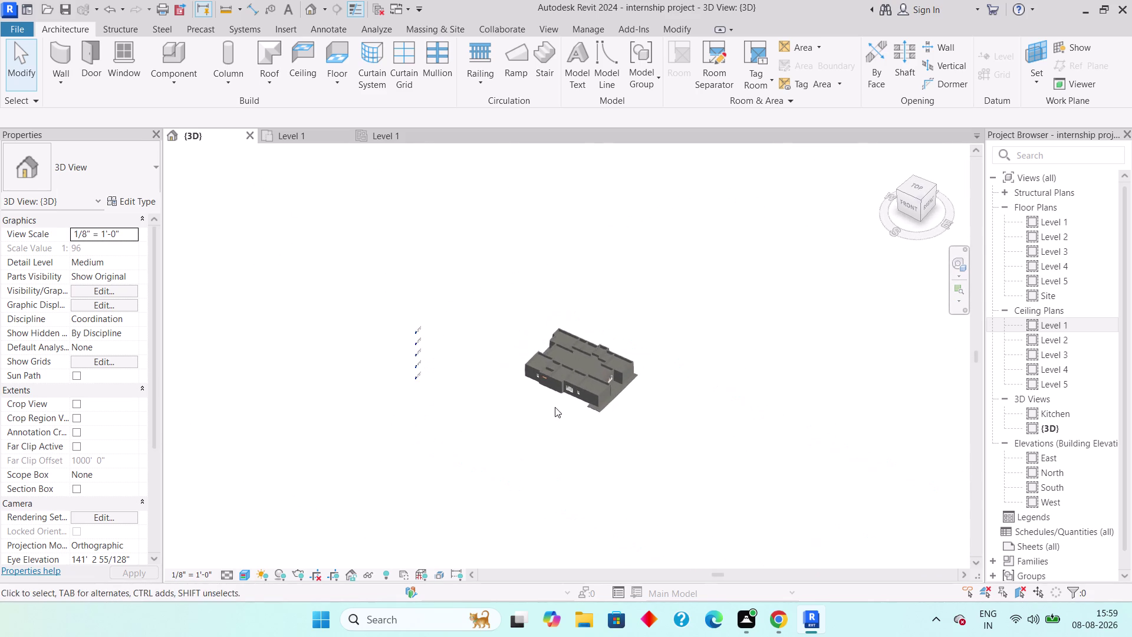
scroll(up, 3)
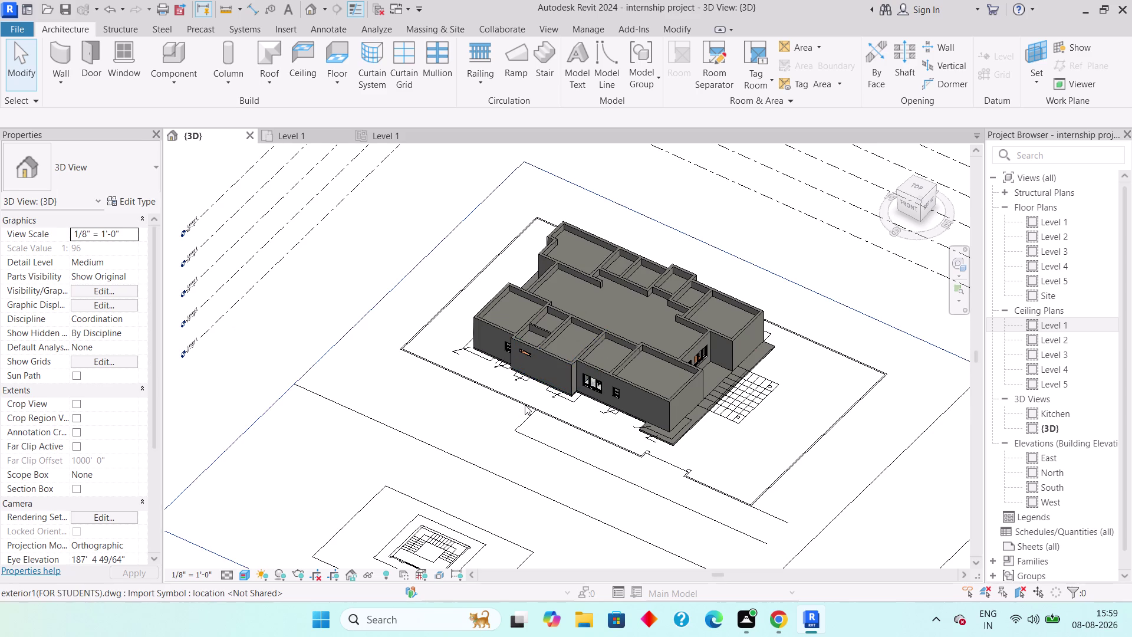
click(303, 136)
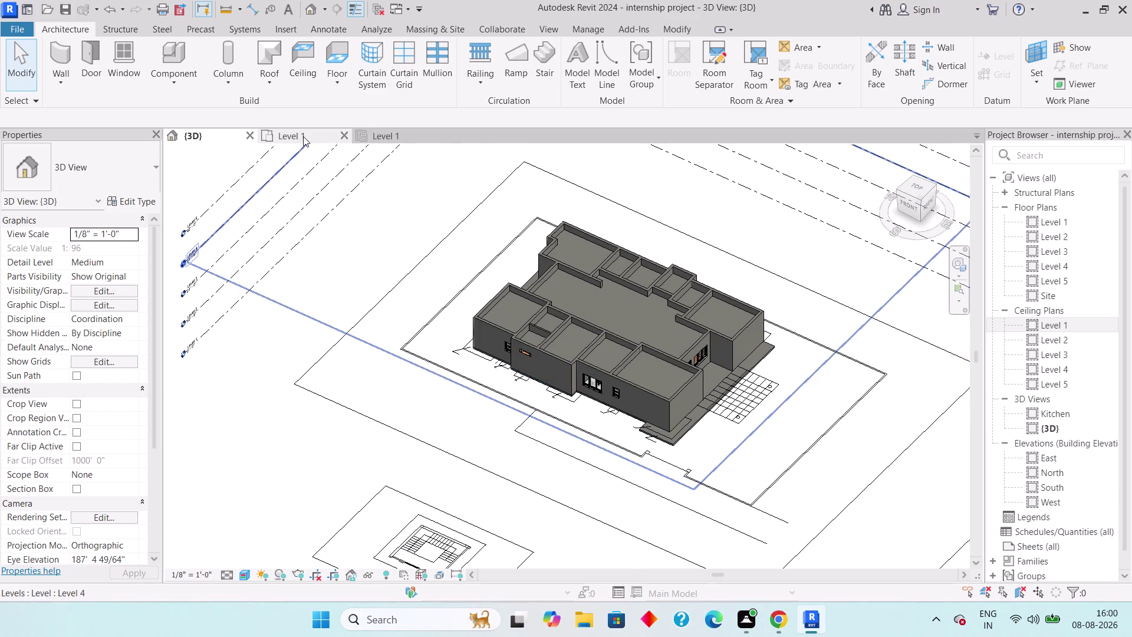
scroll(down, 3)
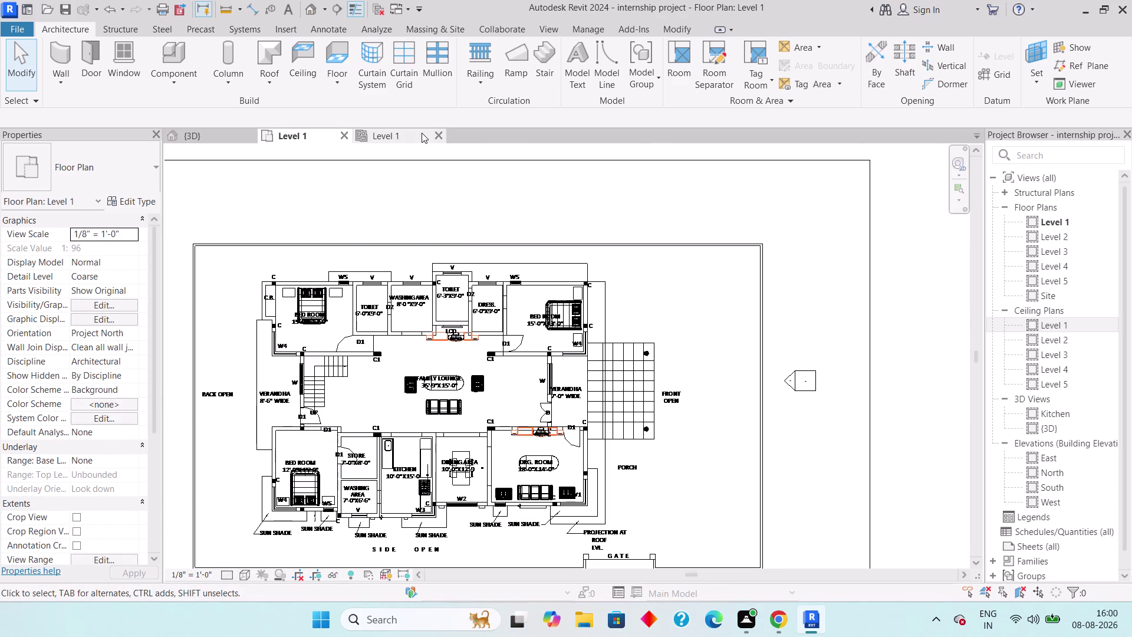
Close the Level 1 ceiling plan and select the imported DWG drawing.
click(438, 132)
scroll(down, 3)
middle_drag(475, 360, 518, 279)
scroll(down, 3)
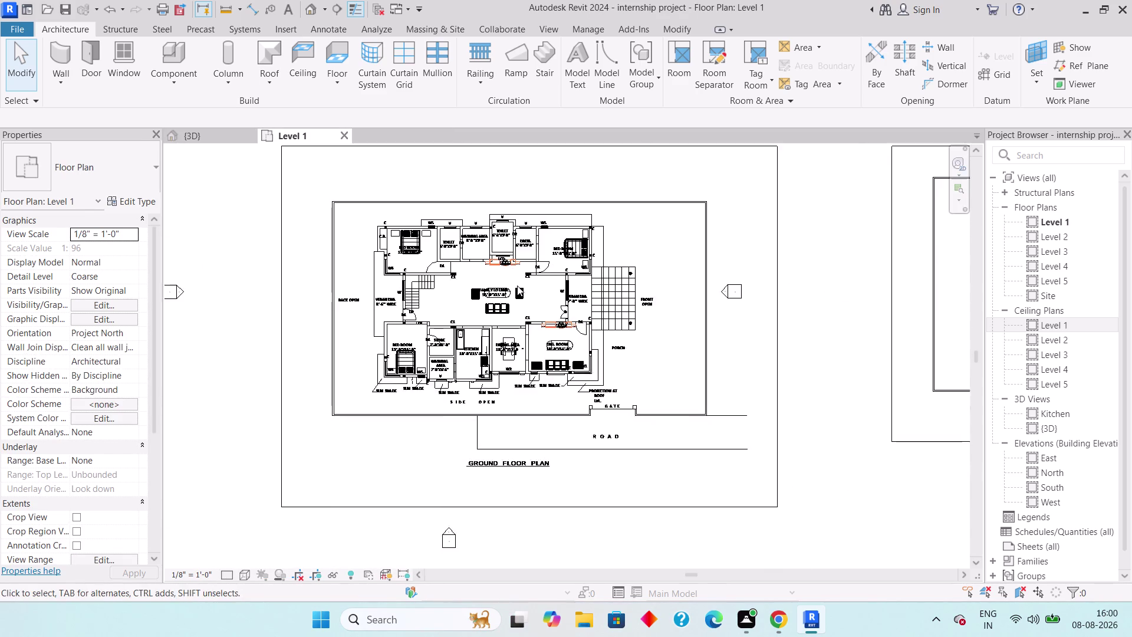
scroll(down, 3)
middle_drag(412, 295, 435, 388)
drag(446, 242, 386, 336)
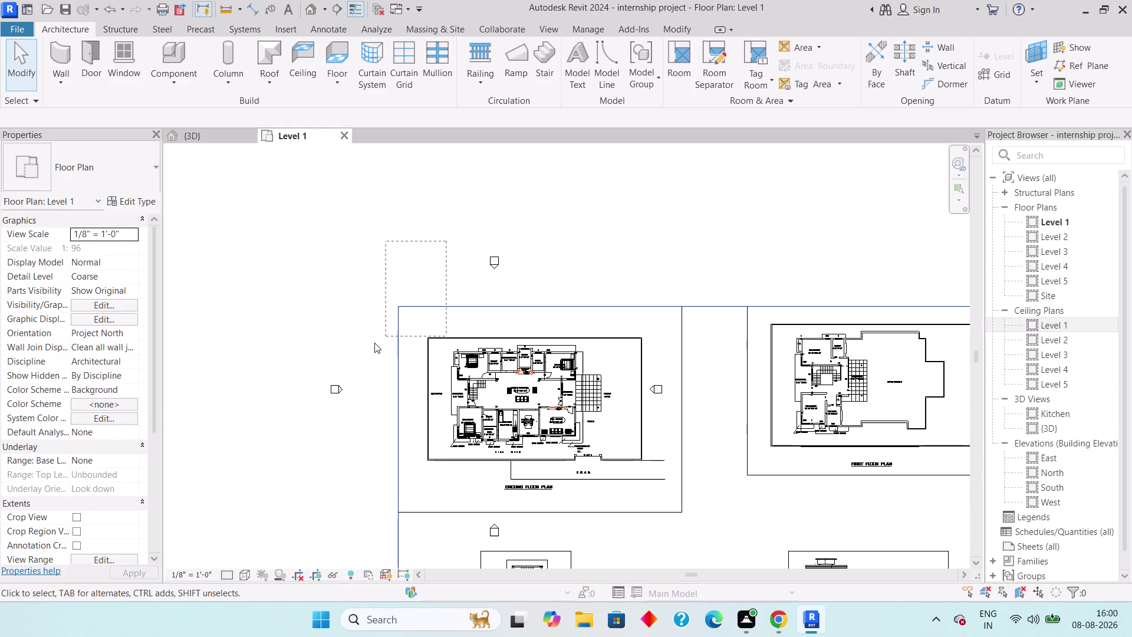
click(714, 409)
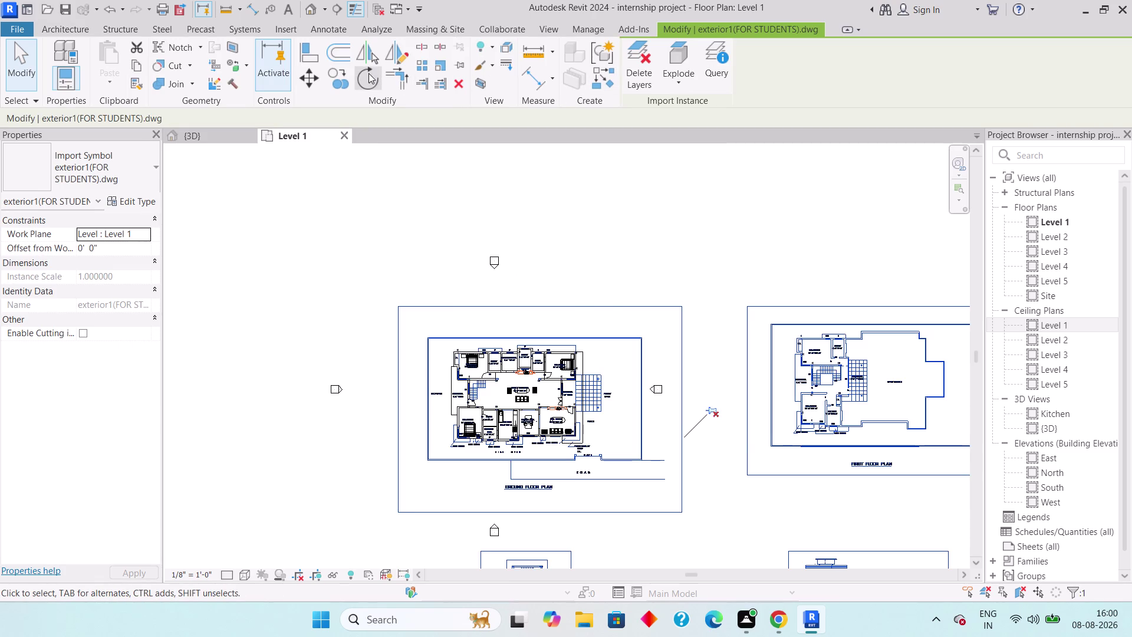
Move the imported DWG so it snaps onto the wall corner.
click(303, 87)
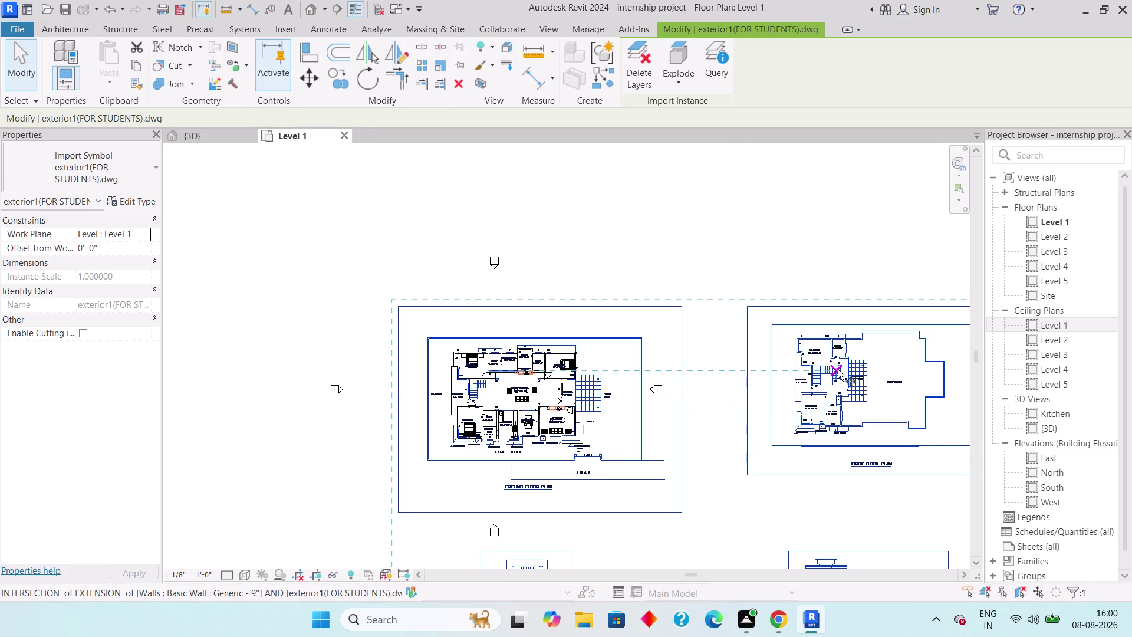
scroll(up, 3)
scroll(up, 3)
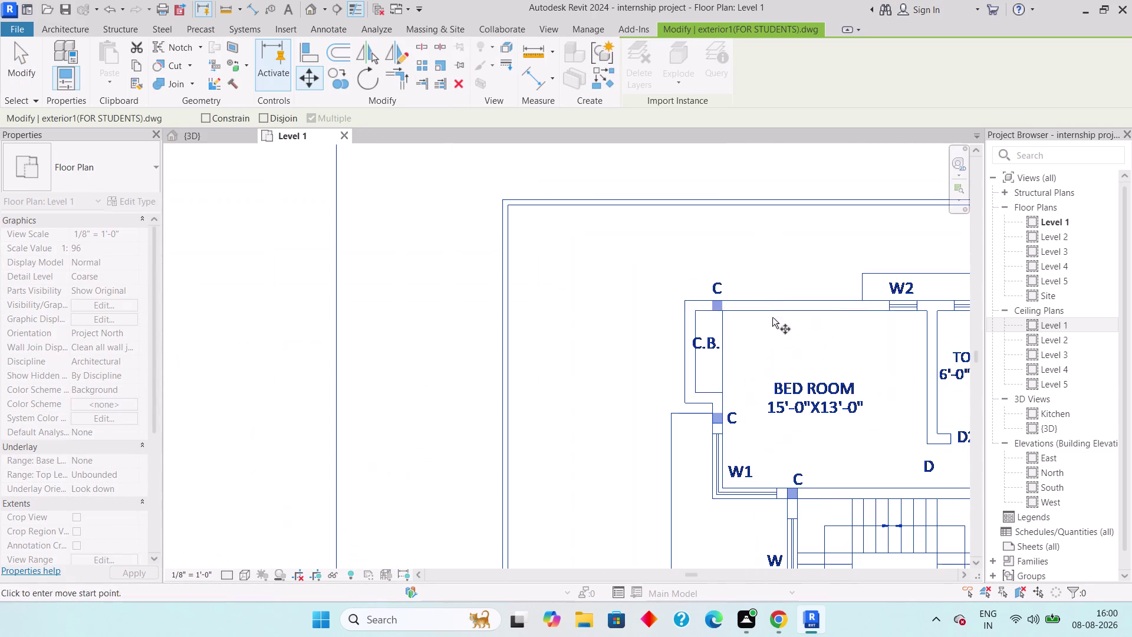
click(680, 299)
scroll(down, 3)
middle_drag(563, 315, 579, 316)
middle_drag(496, 350, 719, 355)
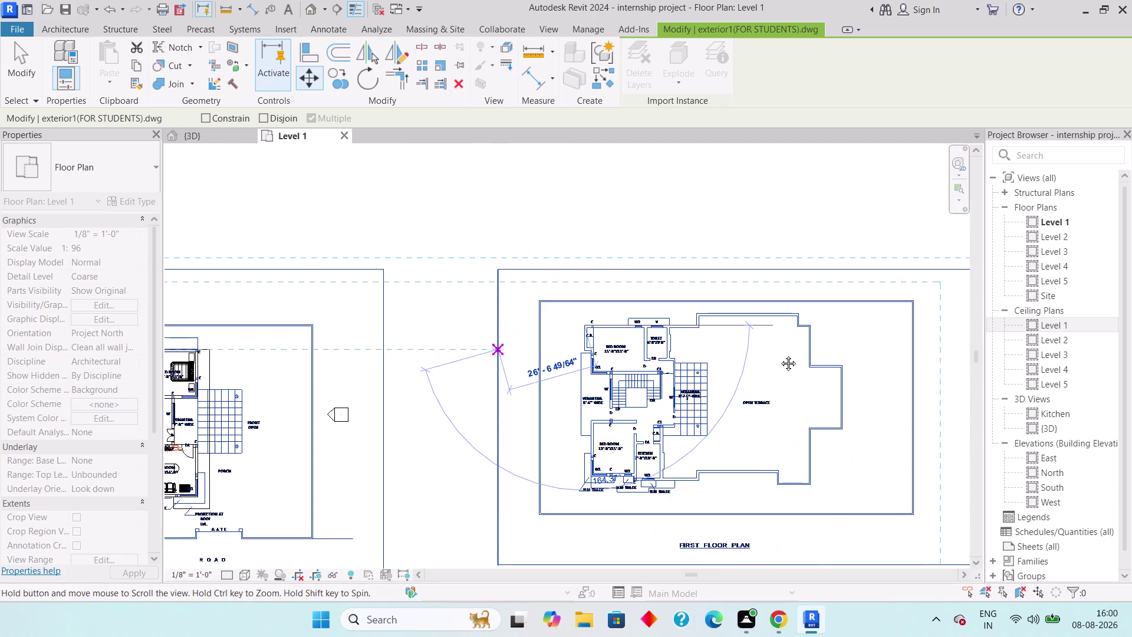
middle_drag(719, 354, 1090, 363)
scroll(down, 3)
scroll(up, 3)
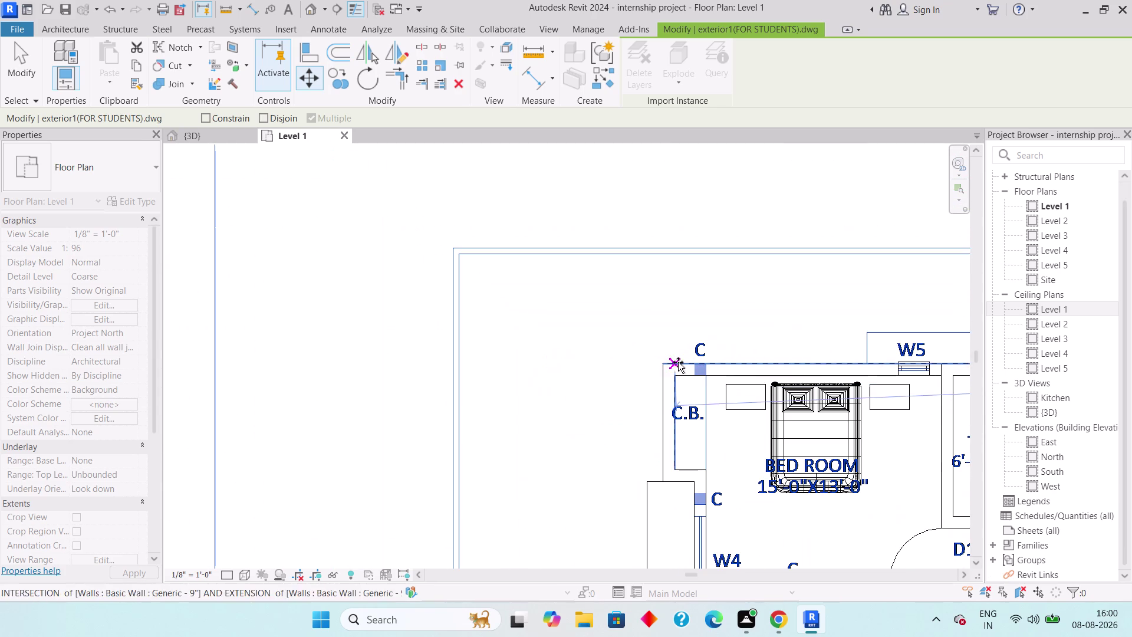
click(667, 362)
scroll(down, 3)
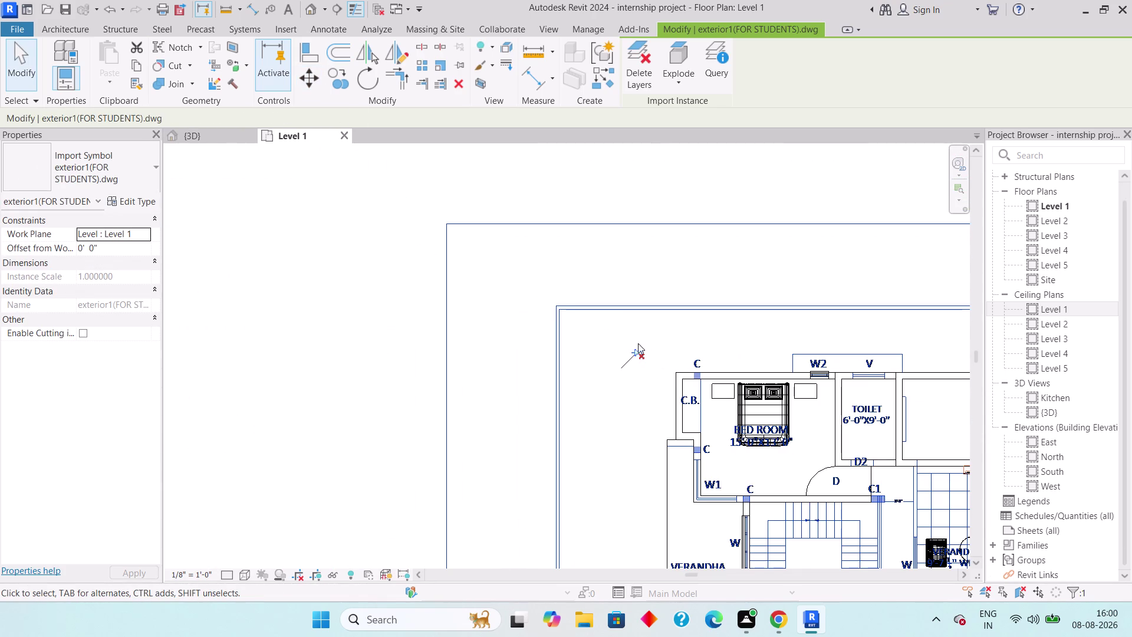
click(635, 352)
scroll(down, 3)
scroll(down, 3)
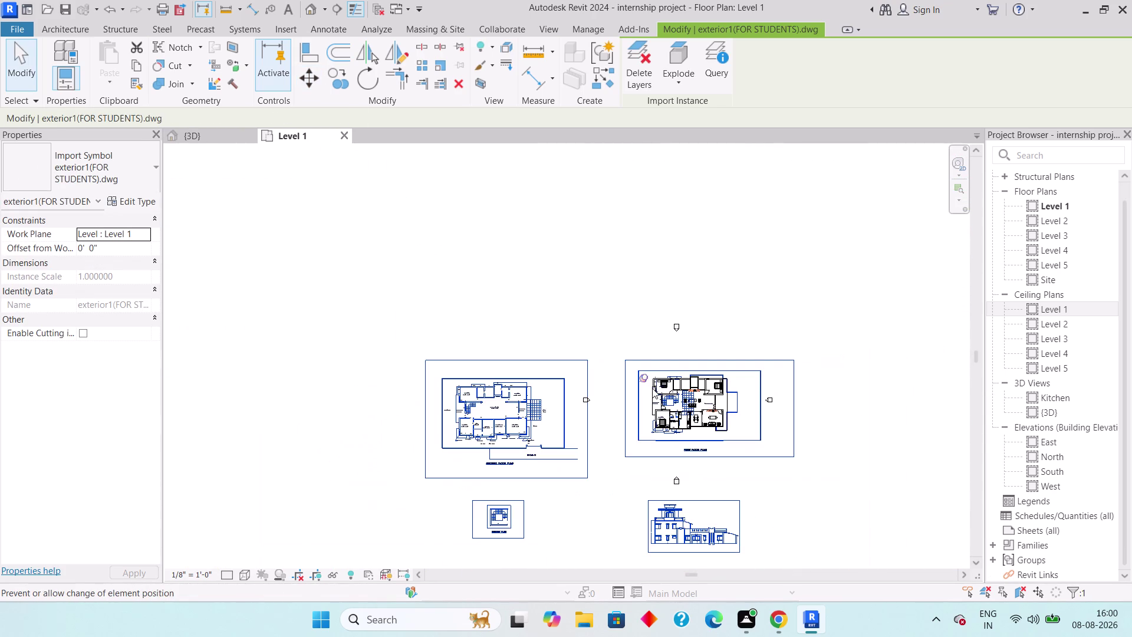
key(Escape)
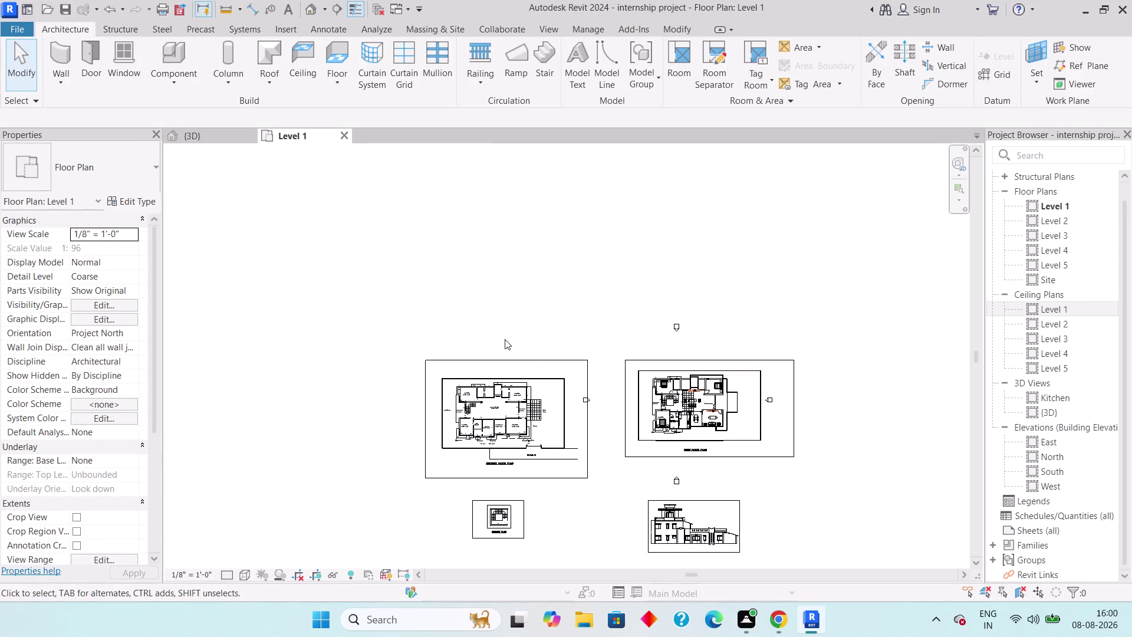
Change the imported drawing's work plane to Level 2 and open the Level 2 floor plan.
drag(471, 319, 446, 339)
drag(457, 334, 408, 388)
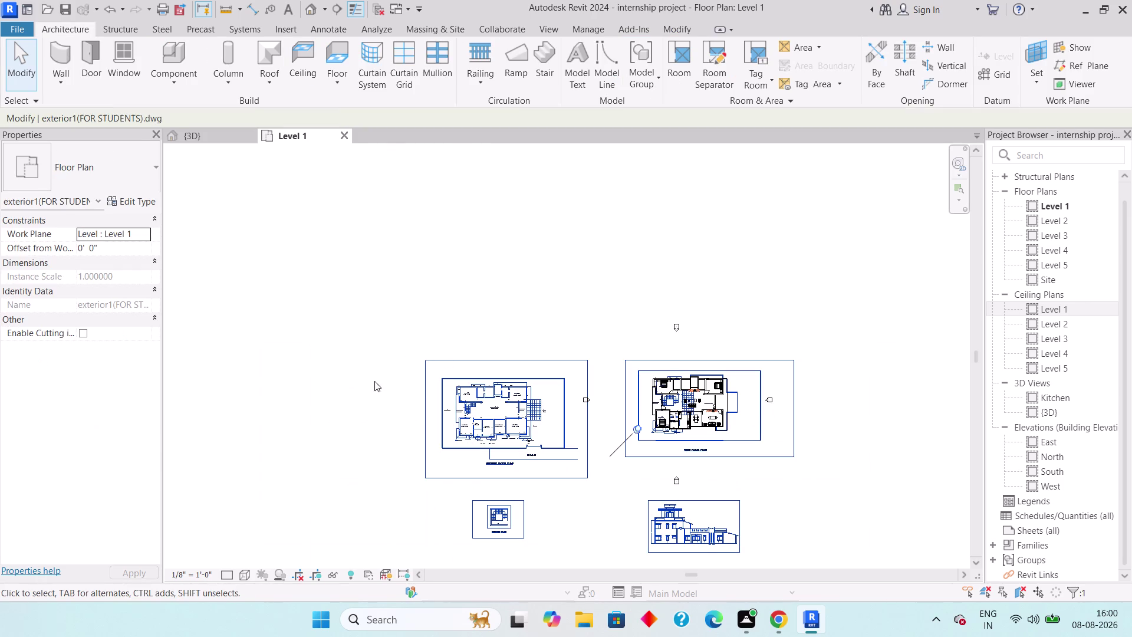
click(136, 233)
click(142, 231)
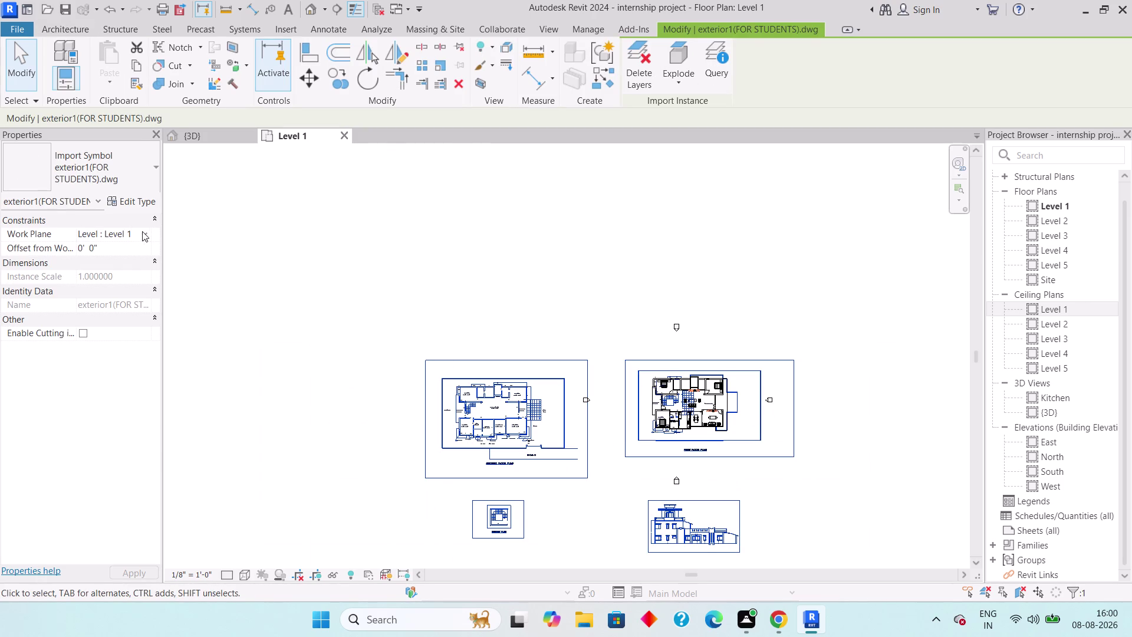
click(129, 261)
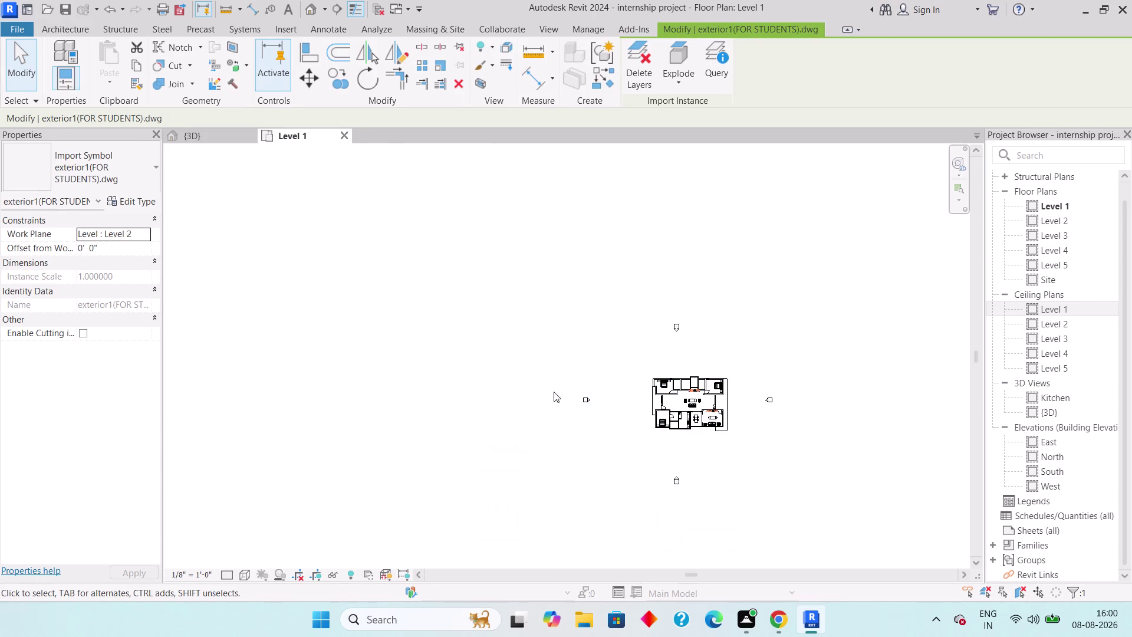
key(Escape)
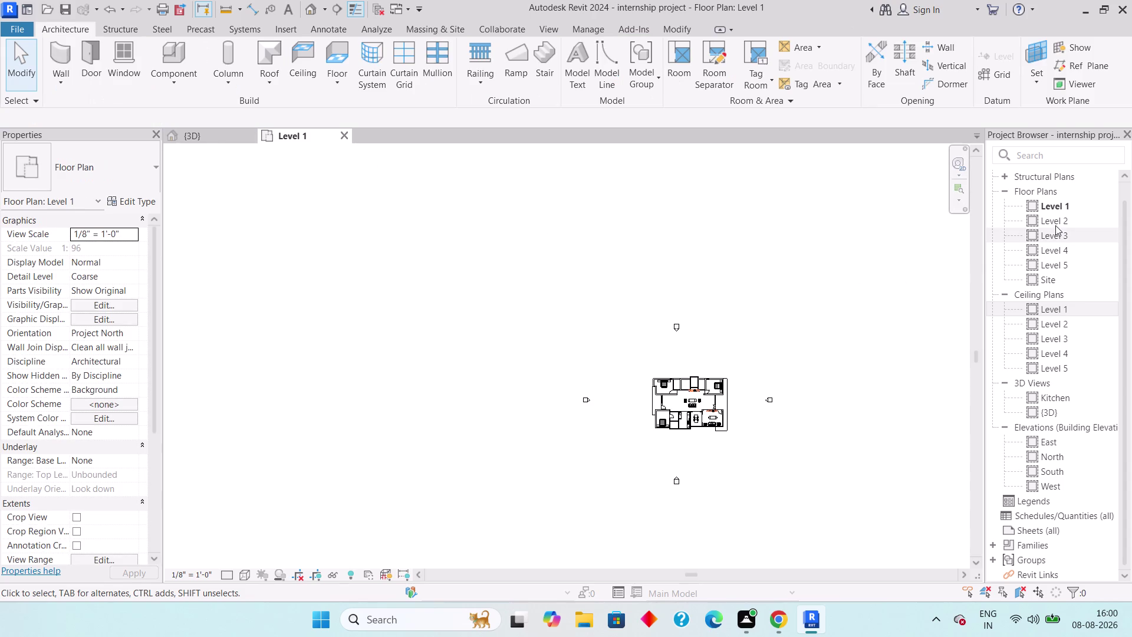
double_click(1055, 225)
scroll(up, 3)
Set the Level 2 plan's underlay base level to None, removing Level 1.
scroll(up, 3)
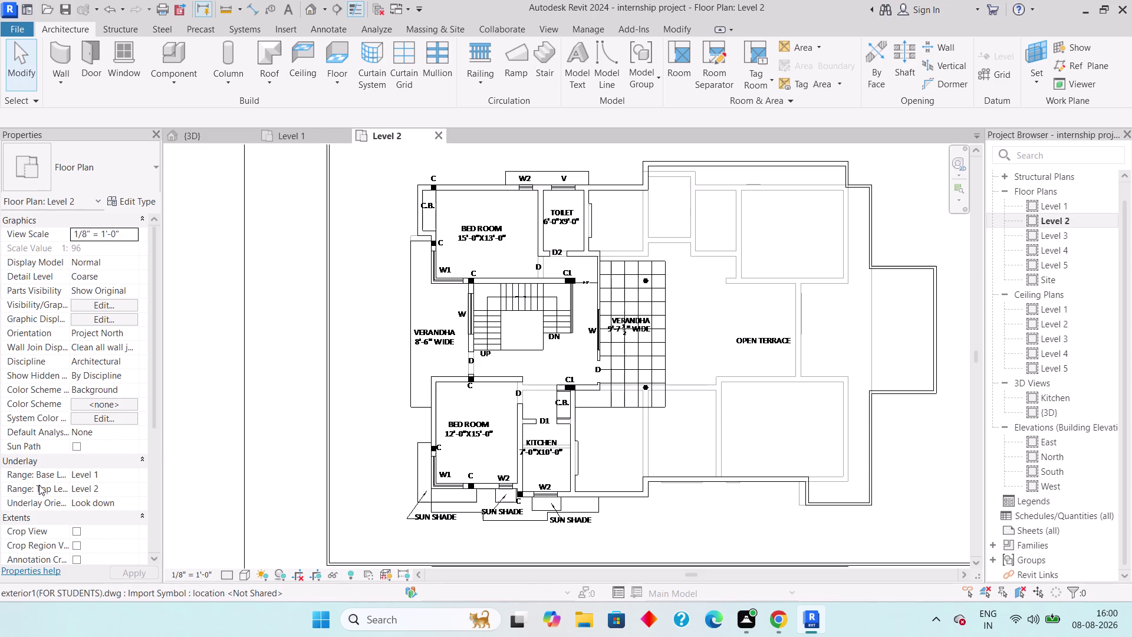
click(103, 471)
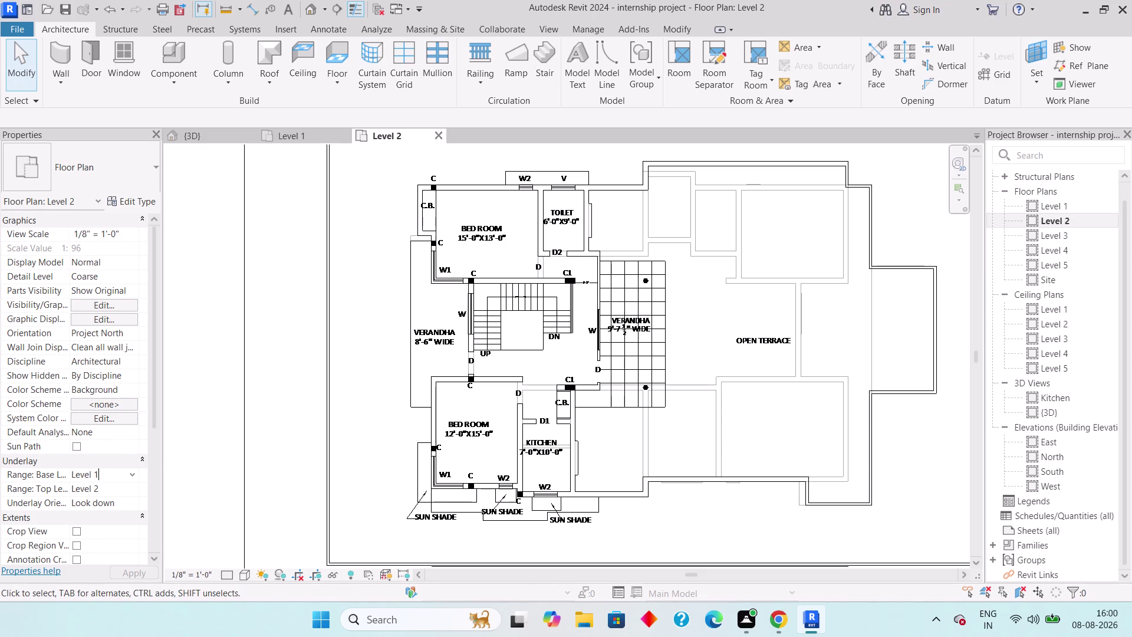
click(130, 473)
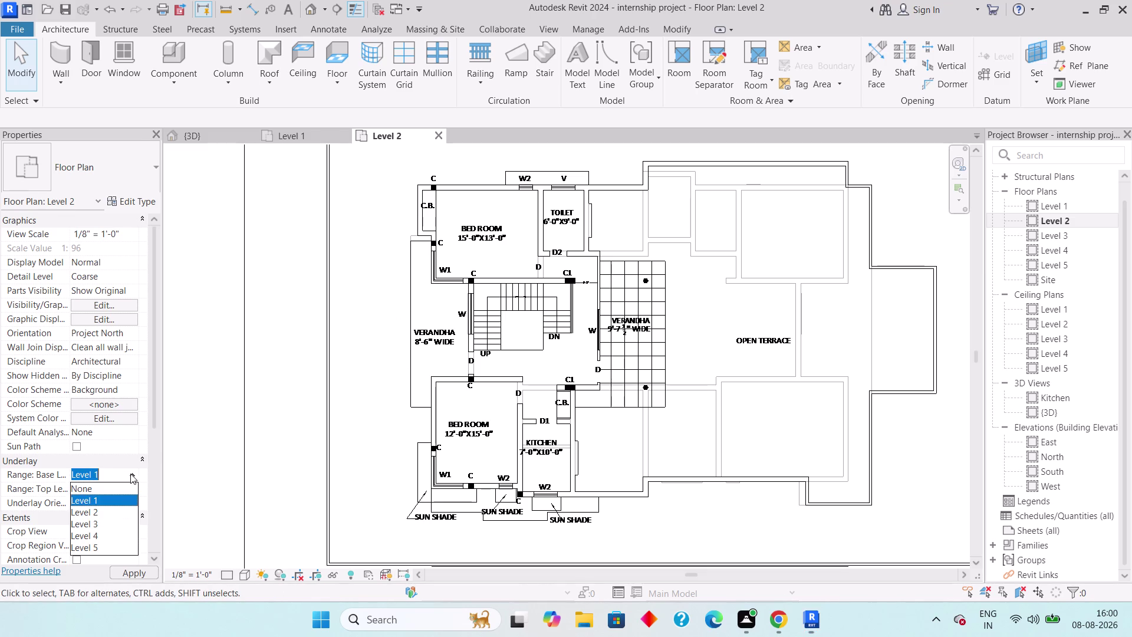
click(116, 489)
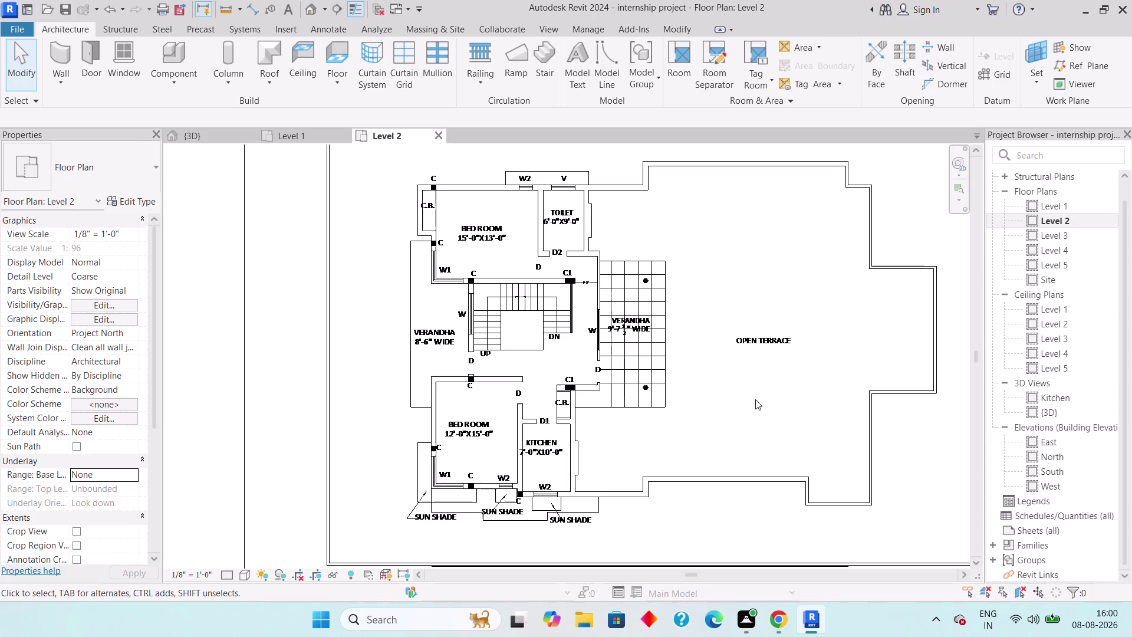
Zoom and pan to centre the upper-floor drawing in the view.
scroll(down, 3)
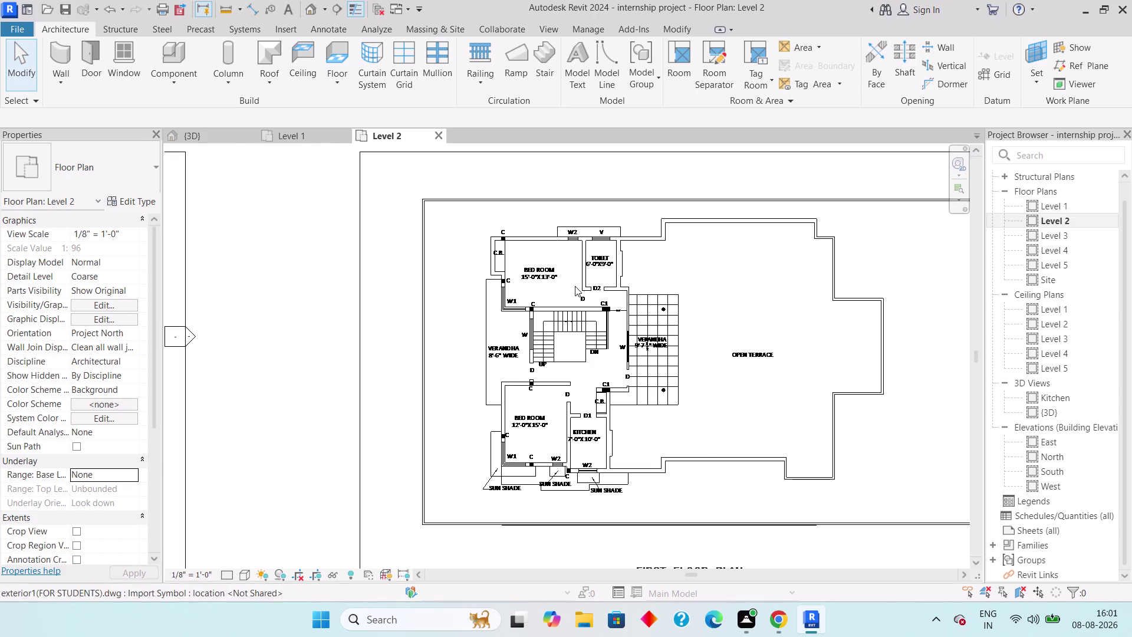
scroll(up, 3)
scroll(down, 3)
middle_drag(567, 298, 653, 271)
scroll(down, 3)
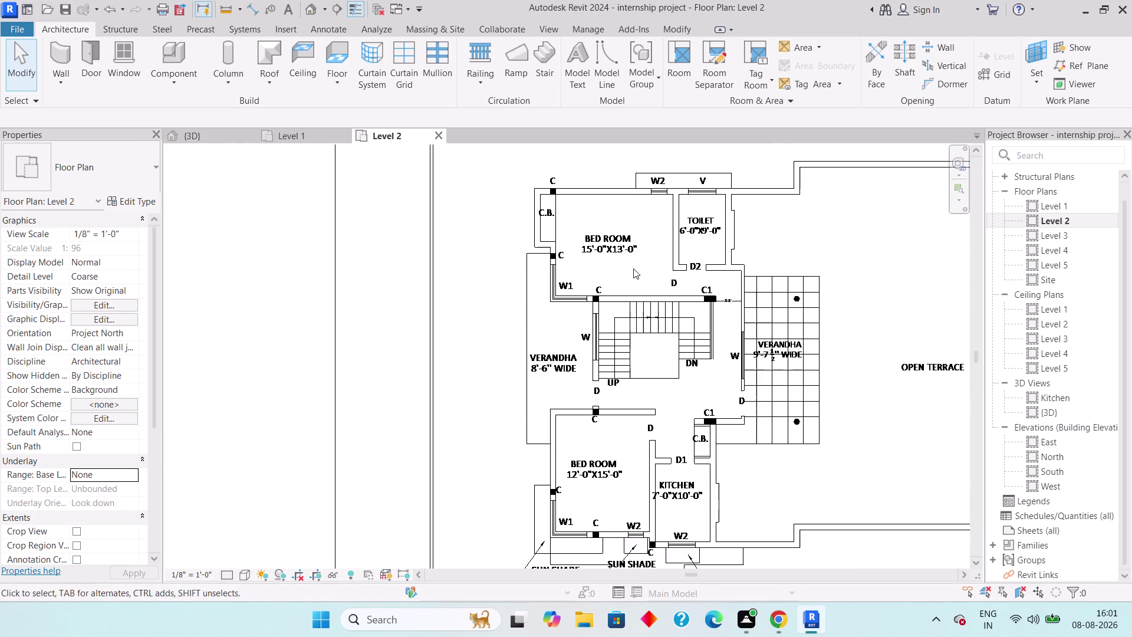
middle_drag(588, 252, 572, 324)
middle_drag(553, 325, 374, 252)
scroll(down, 3)
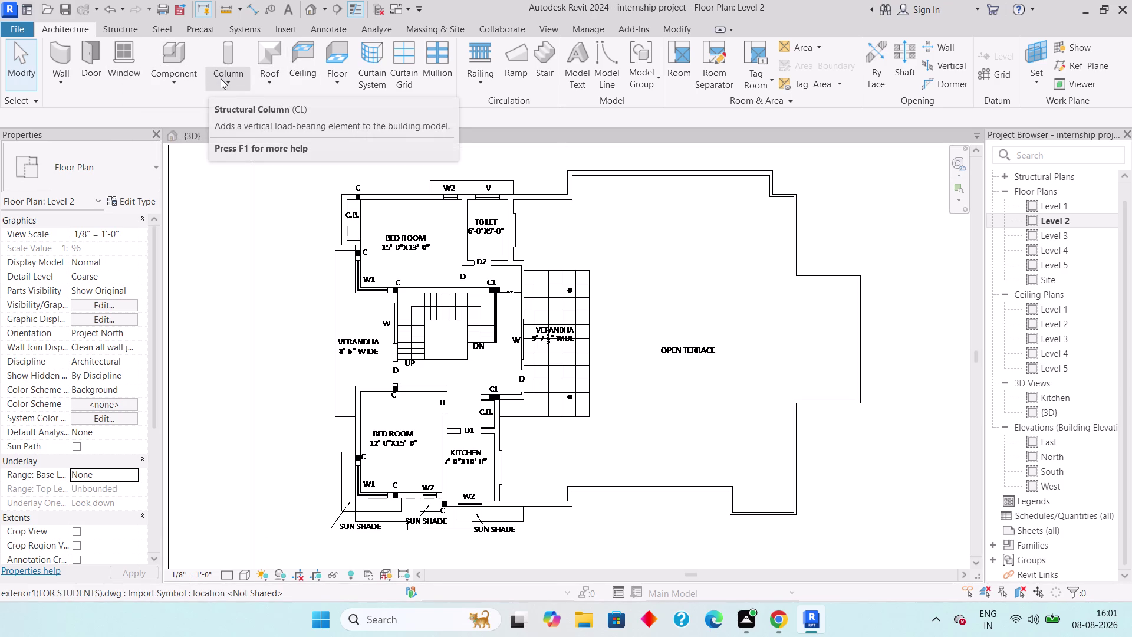
click(327, 74)
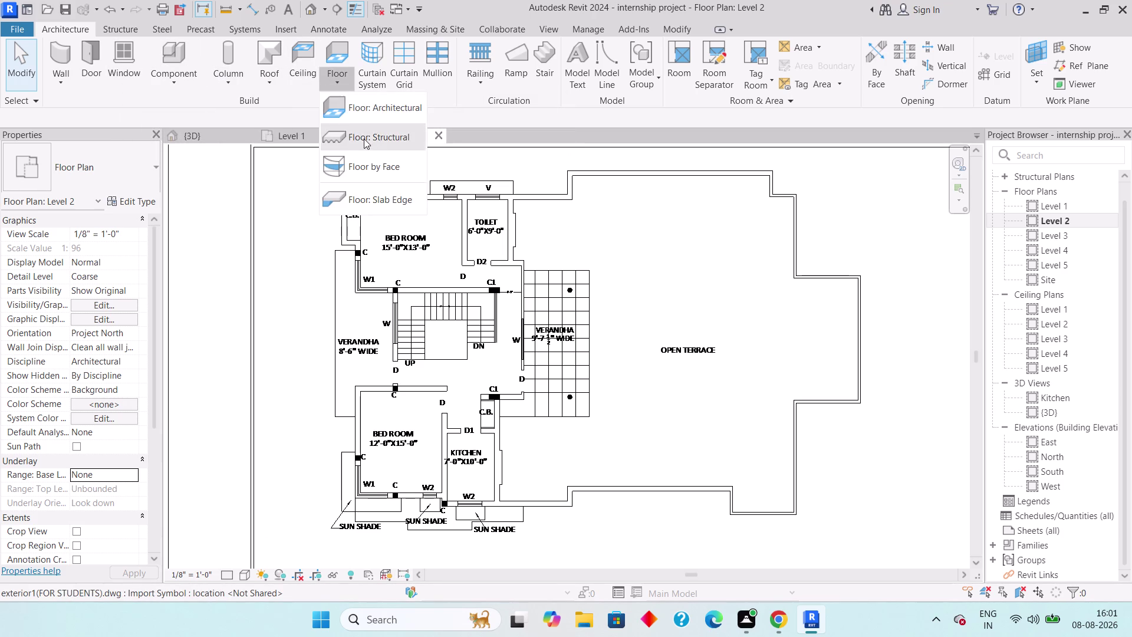
Start a Level 2 floor sketch with Line boundaries, tracing from the toilet along the top wall.
click(368, 111)
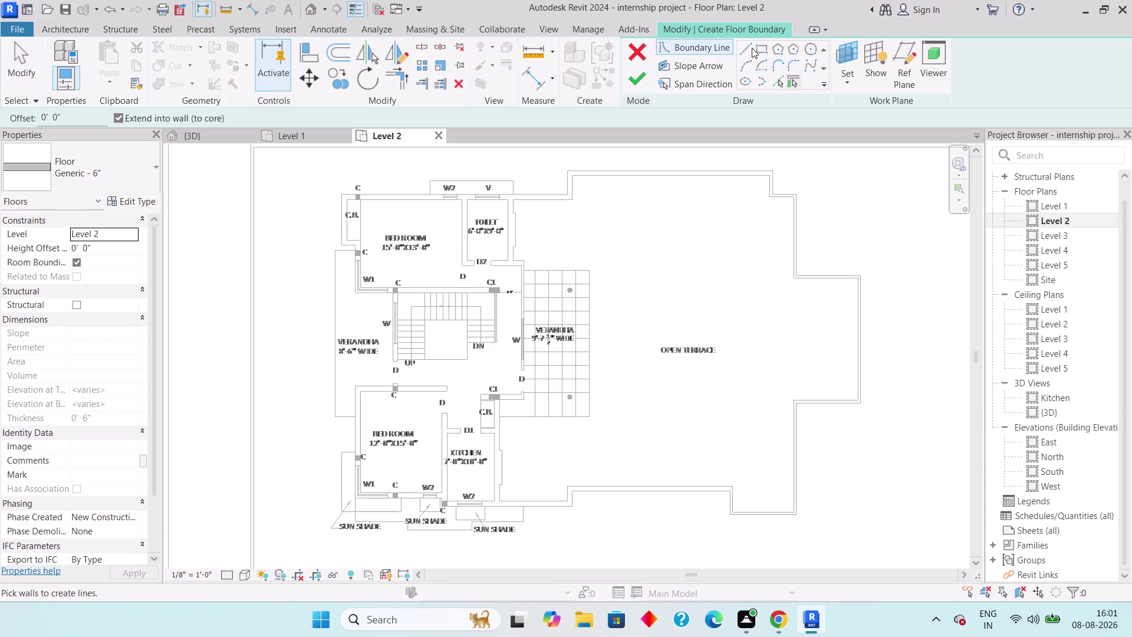
click(751, 47)
scroll(up, 3)
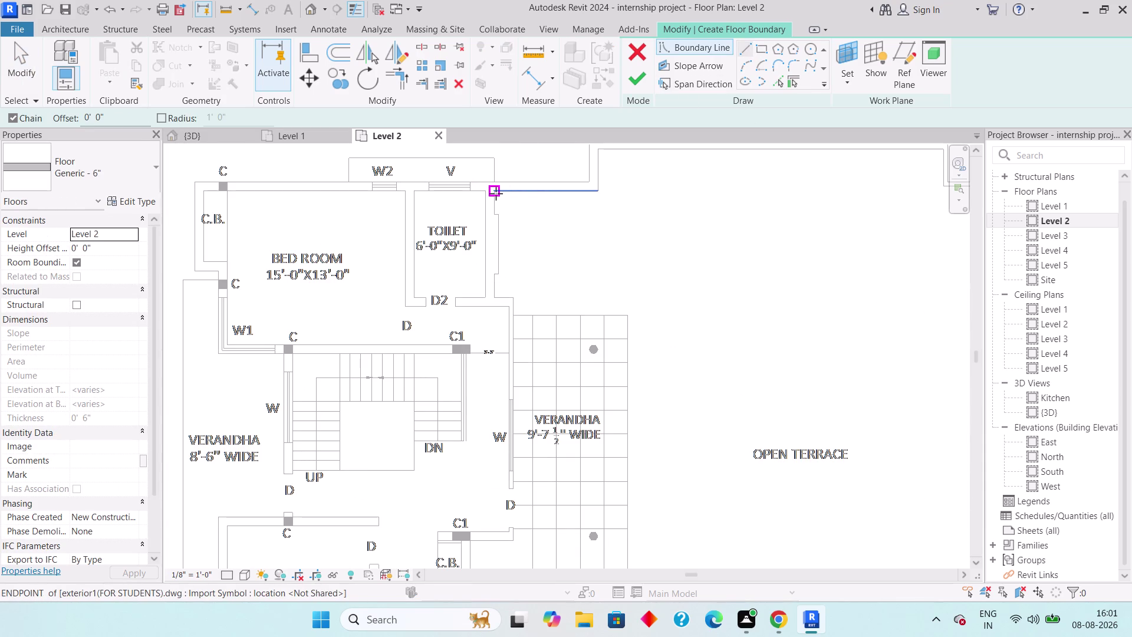
scroll(up, 3)
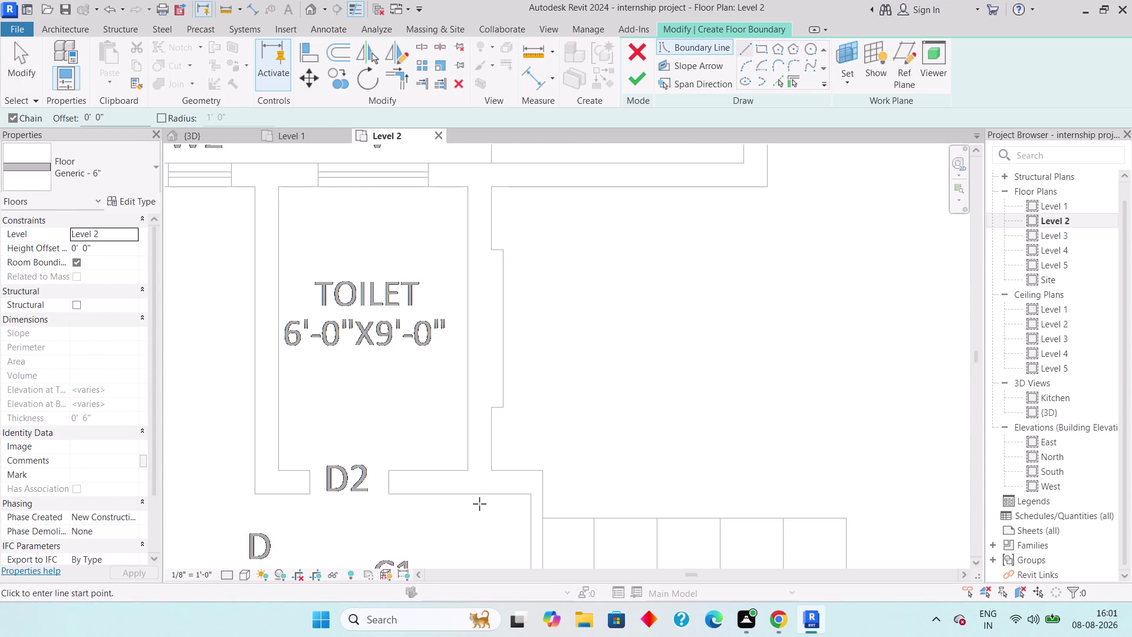
click(487, 467)
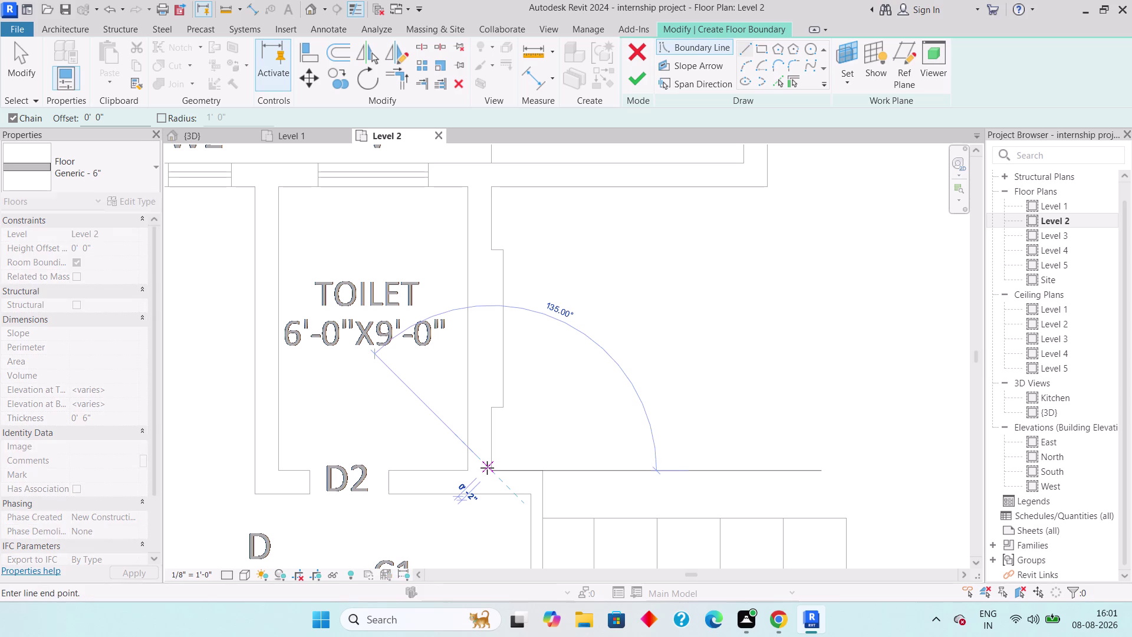
click(488, 162)
middle_drag(591, 162, 435, 313)
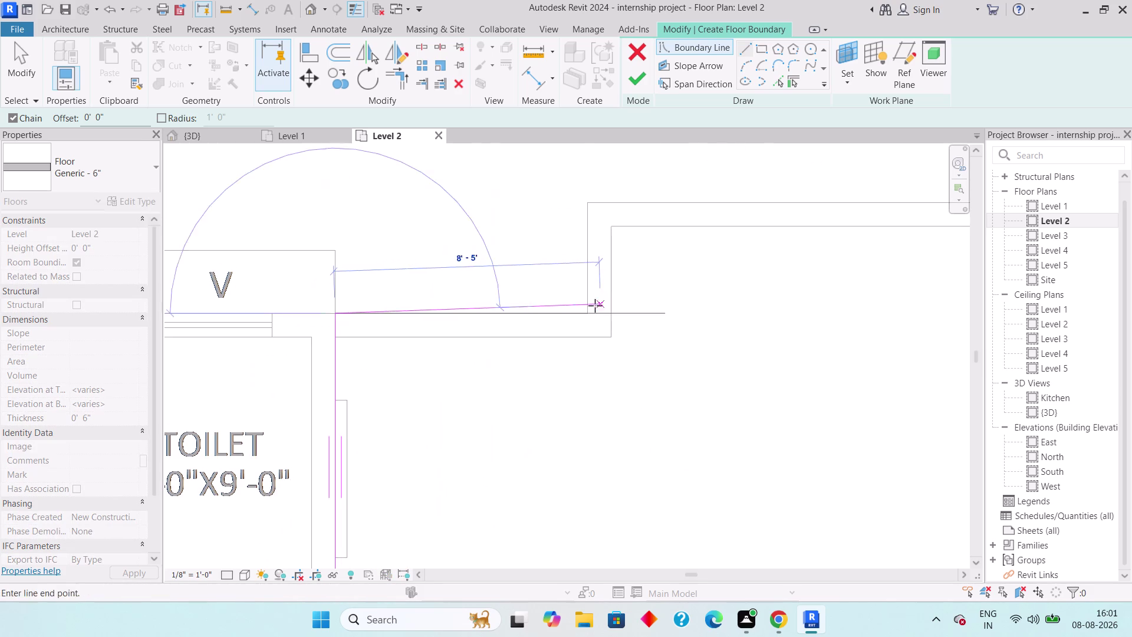
click(585, 313)
click(590, 204)
Place boundary corners following the terrace outline of the imported plan.
middle_drag(729, 217, 255, 238)
scroll(down, 3)
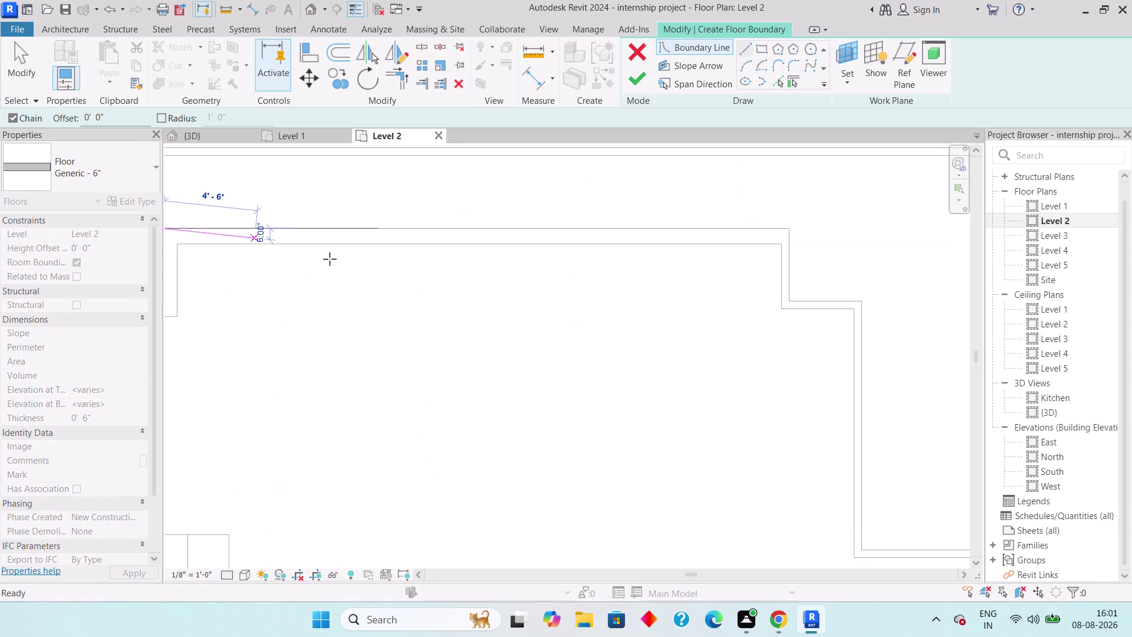
scroll(down, 3)
click(648, 261)
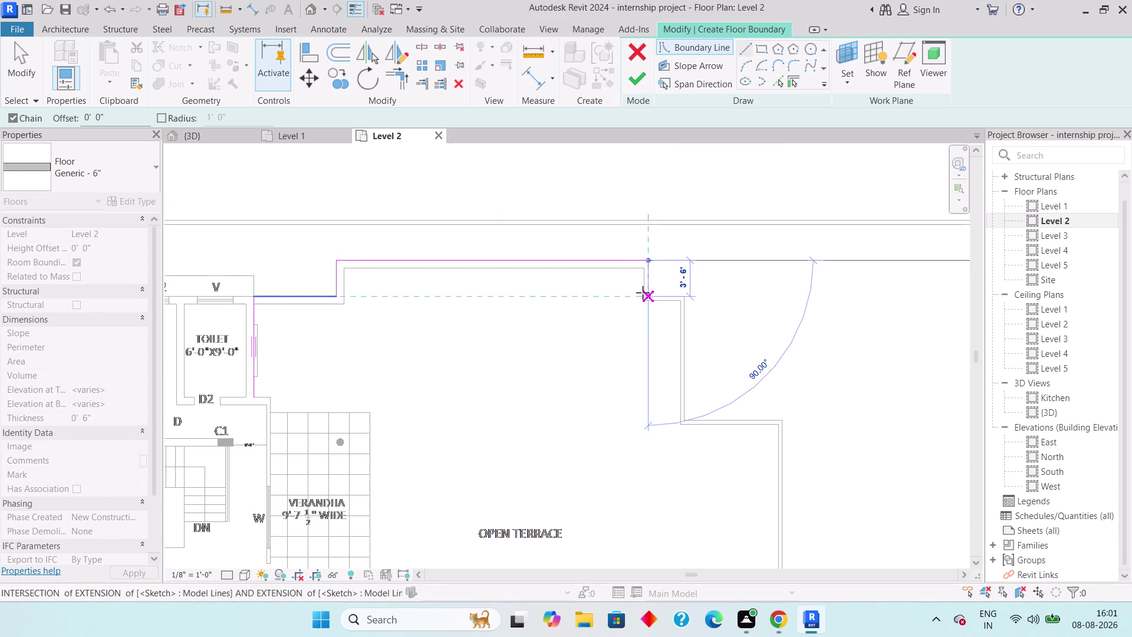
scroll(up, 3)
click(650, 299)
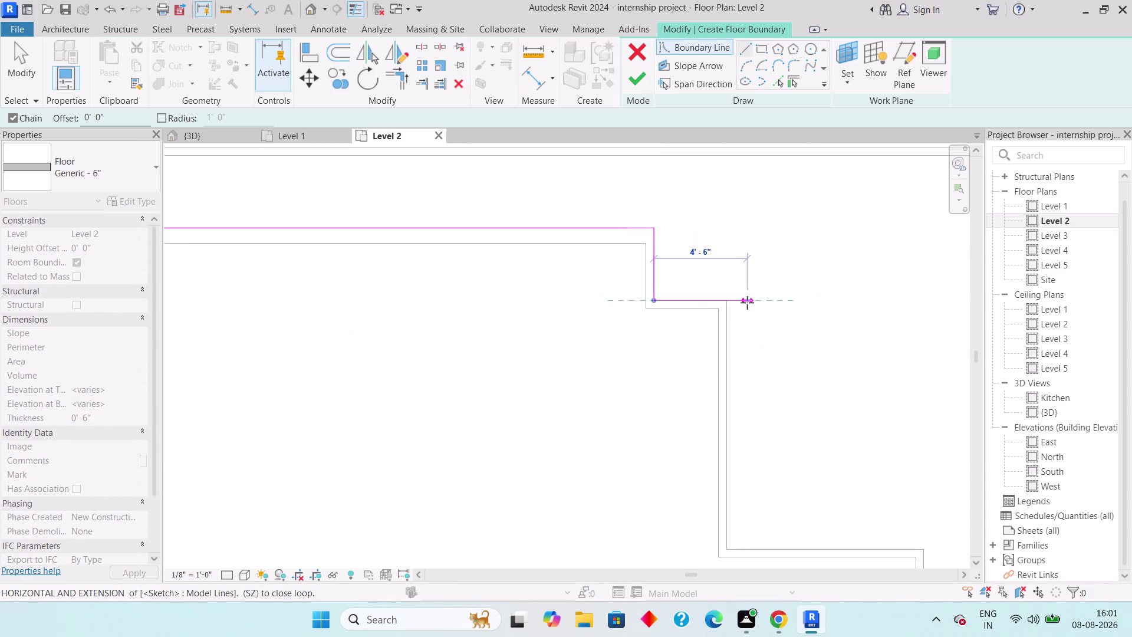
click(729, 302)
scroll(down, 3)
middle_drag(701, 451, 686, 281)
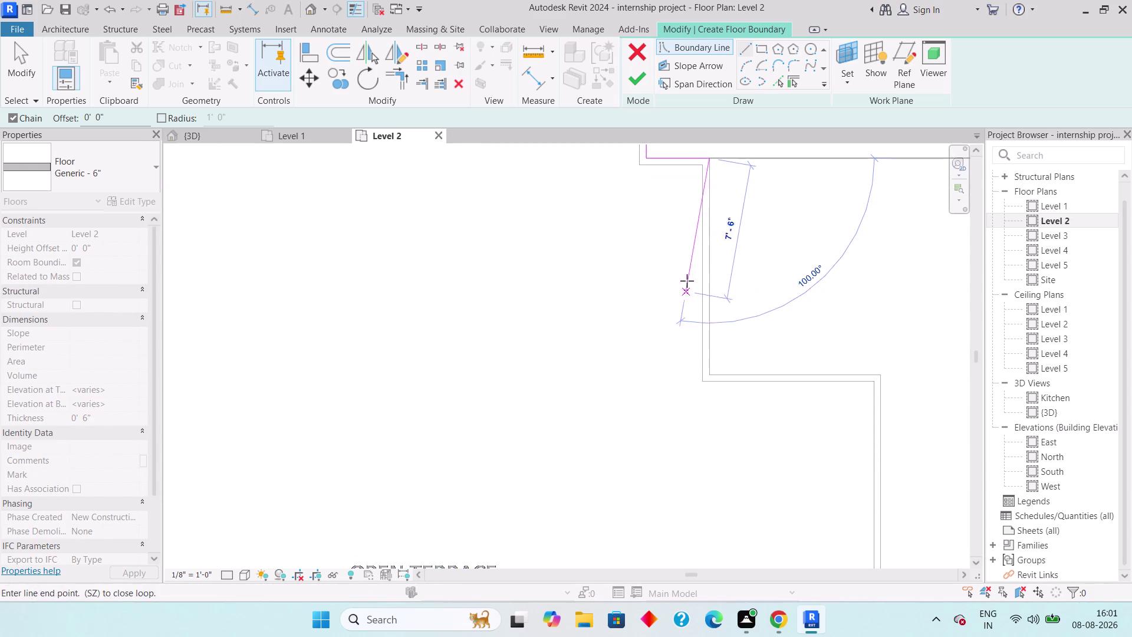
click(709, 366)
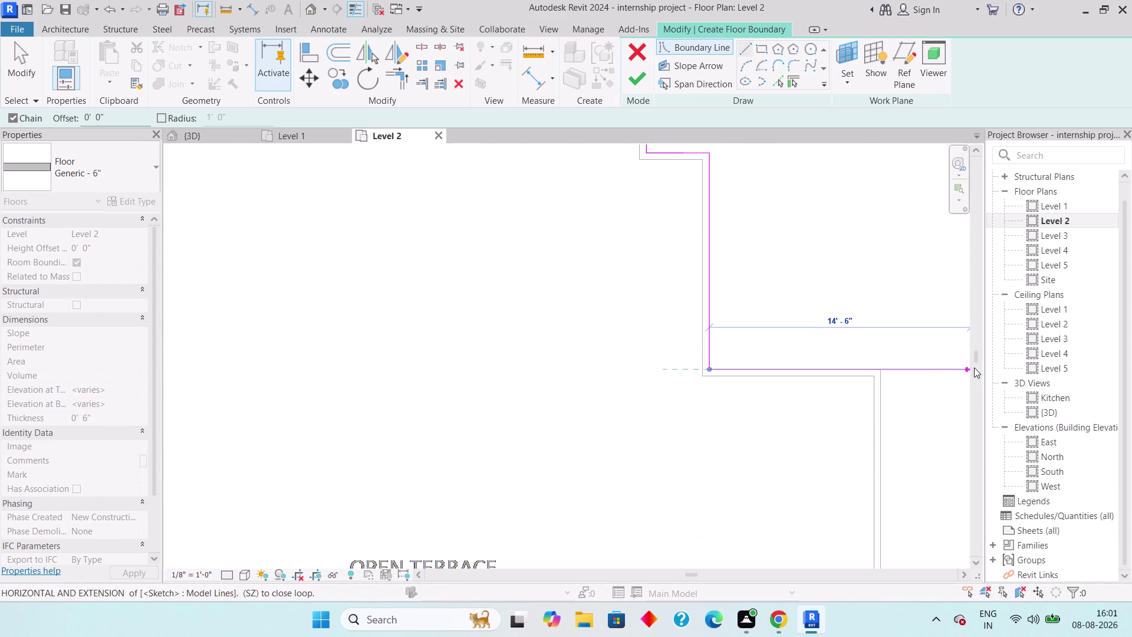
click(886, 367)
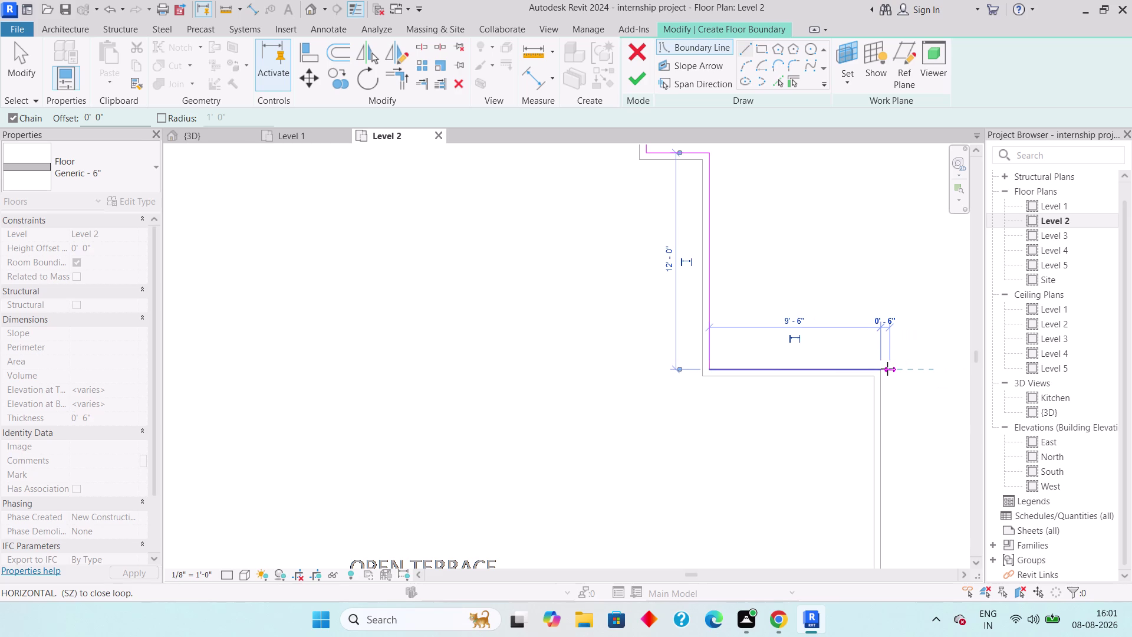
Continue the boundary down the terrace edge to the kitchen sun shade.
scroll(down, 3)
middle_drag(878, 427, 818, 206)
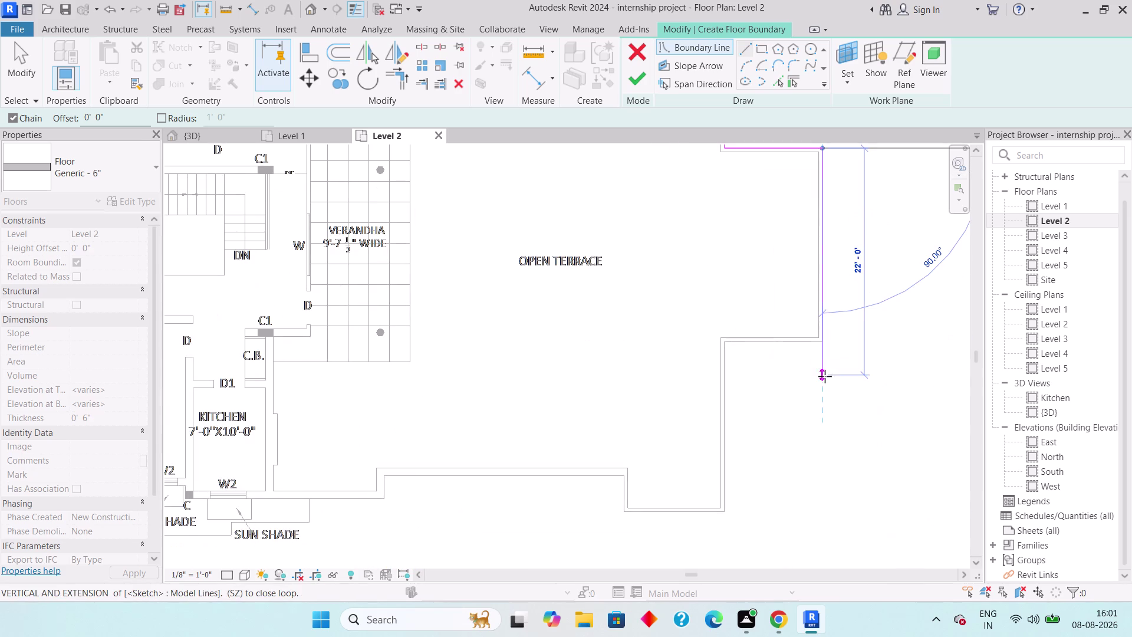
scroll(up, 3)
click(824, 327)
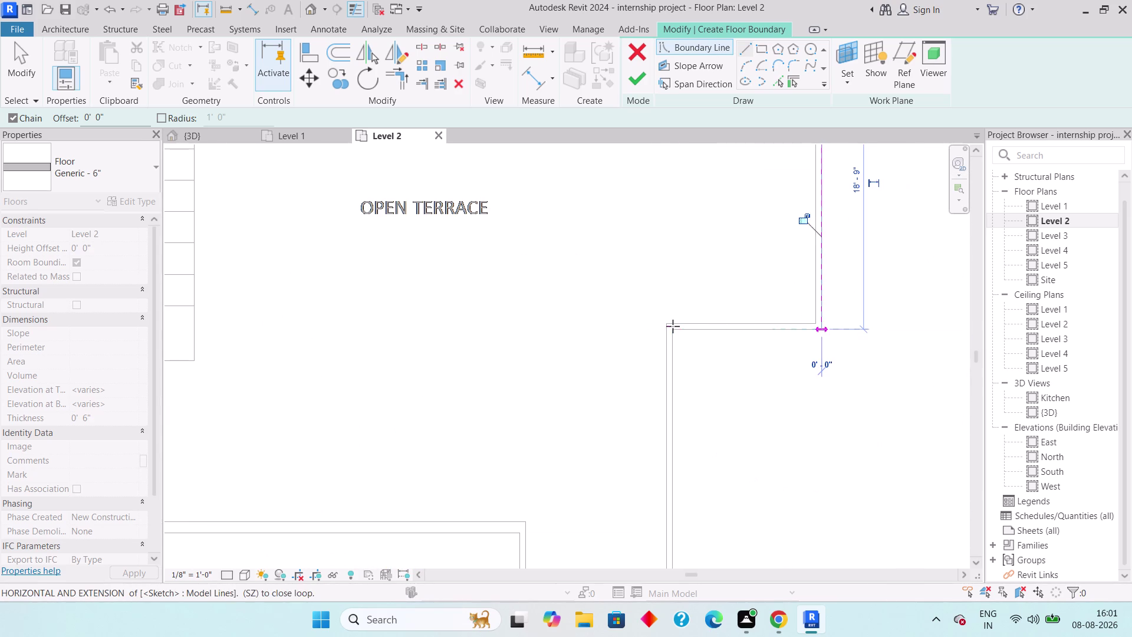
click(672, 327)
middle_drag(674, 440, 694, 244)
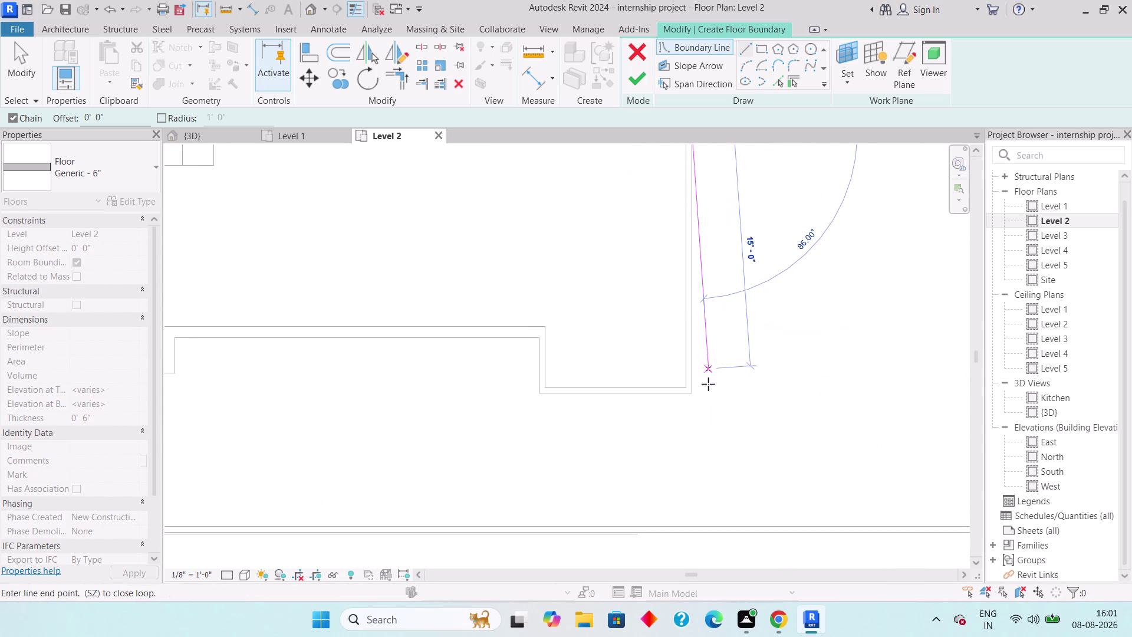
click(694, 393)
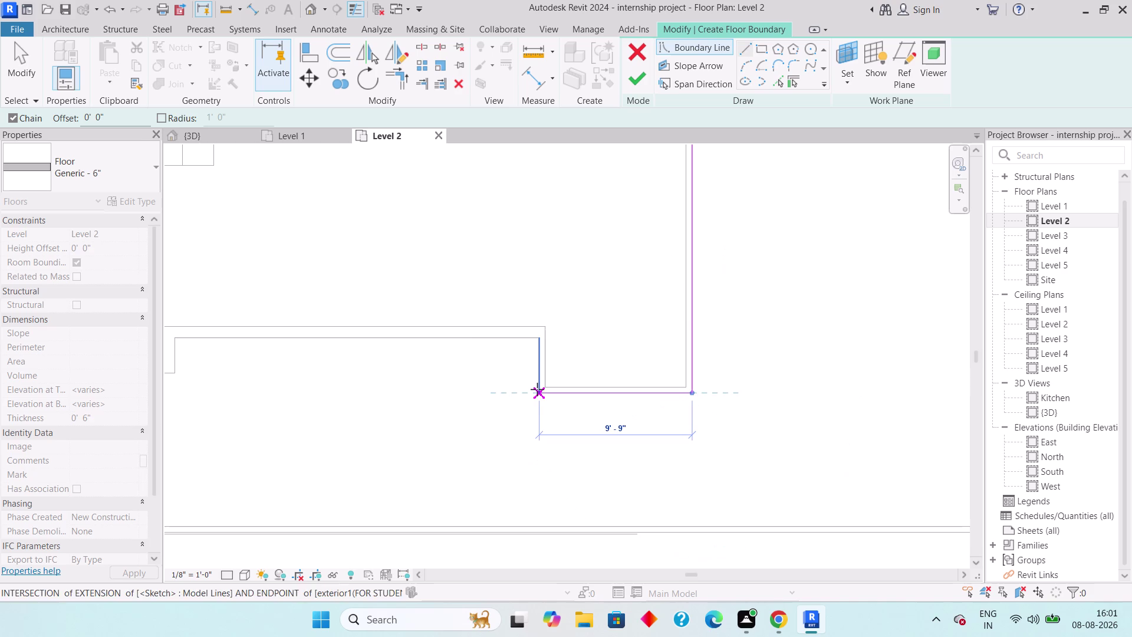
click(537, 389)
click(536, 341)
middle_drag(406, 335, 1106, 371)
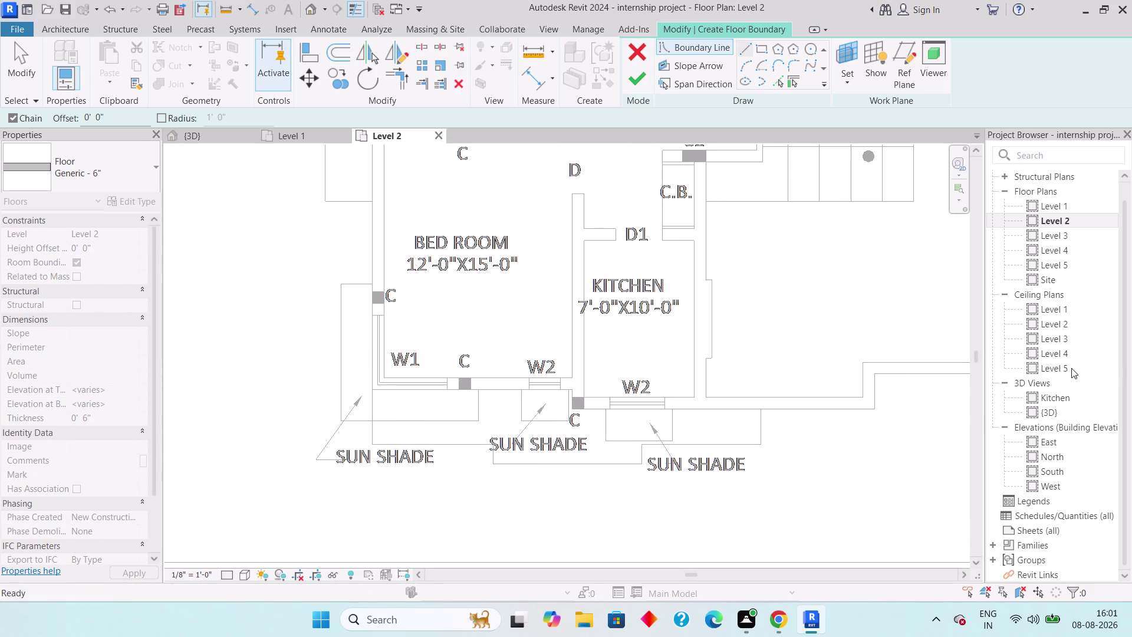
click(875, 378)
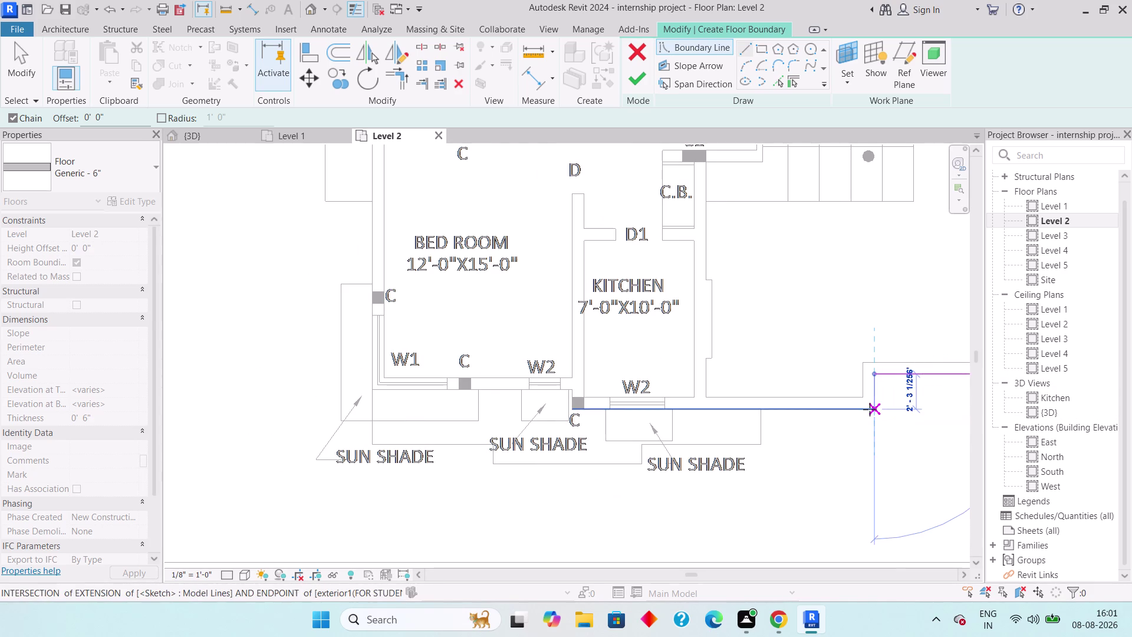
click(869, 409)
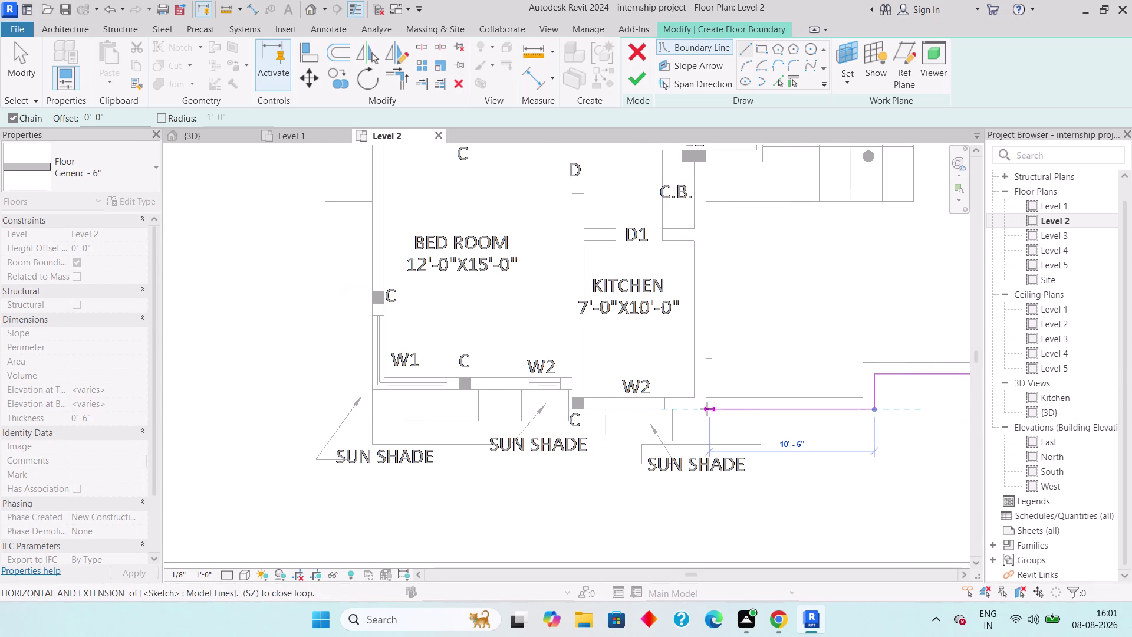
middle_drag(728, 363, 701, 448)
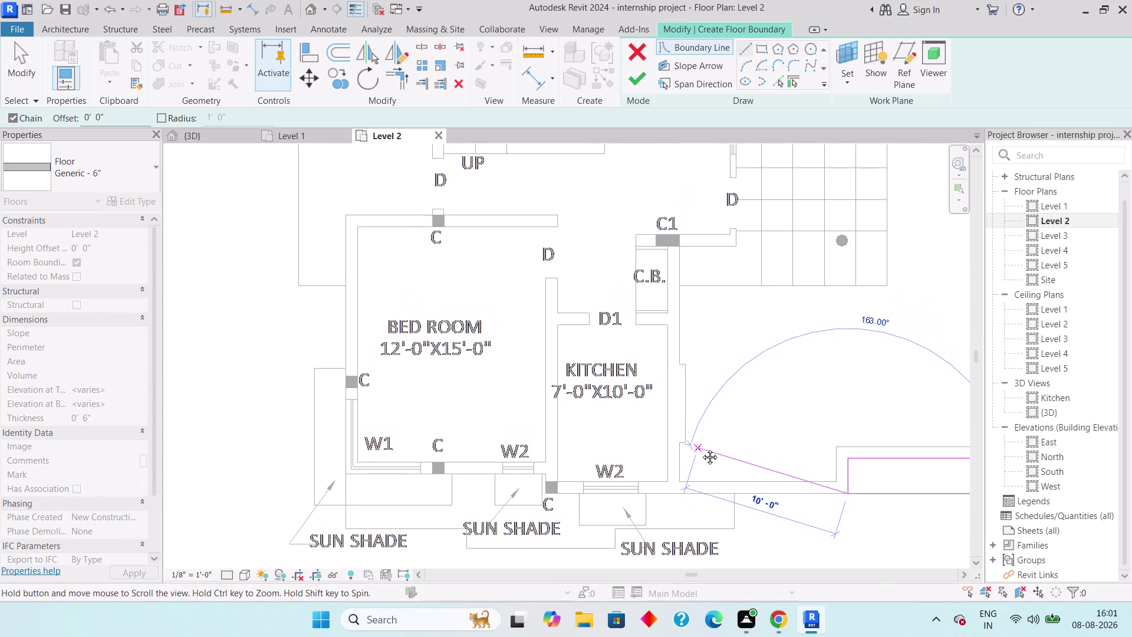
middle_drag(701, 448, 699, 448)
End that chain and draw a new boundary line to the toilet wall corner.
key(Escape)
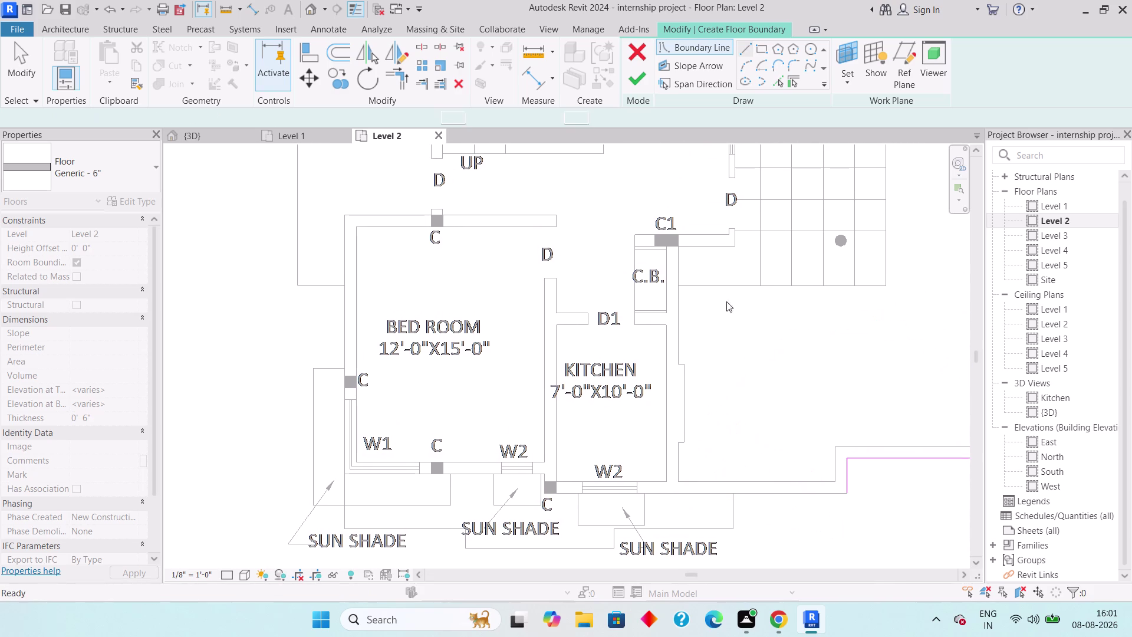
middle_drag(741, 248, 712, 450)
scroll(down, 3)
middle_drag(720, 218, 707, 406)
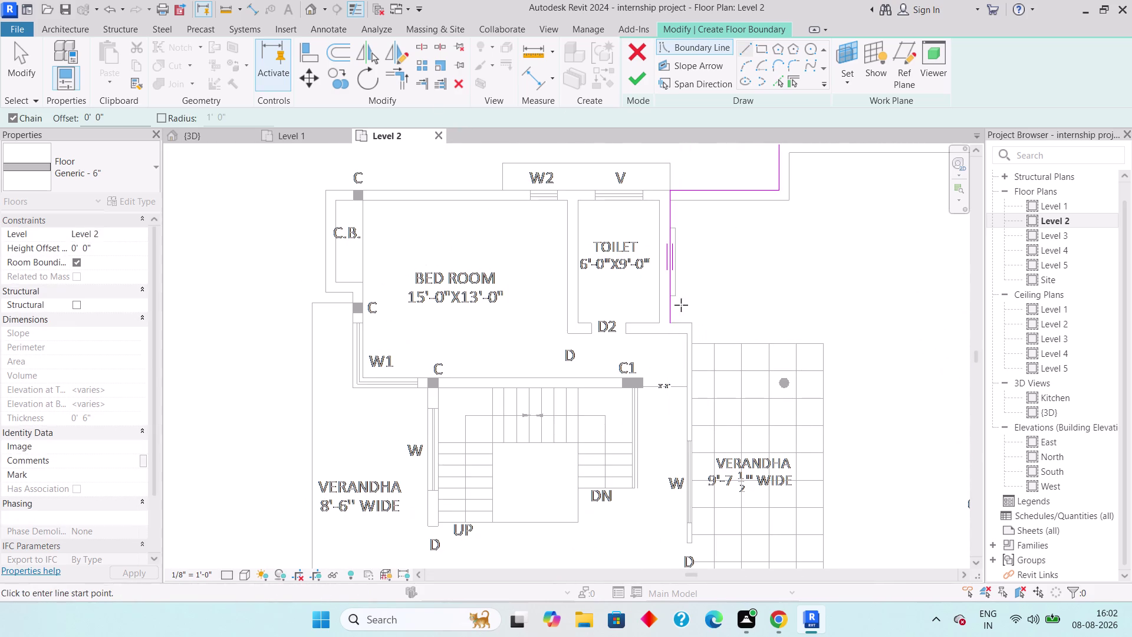
click(670, 324)
middle_drag(661, 410, 698, 189)
scroll(down, 3)
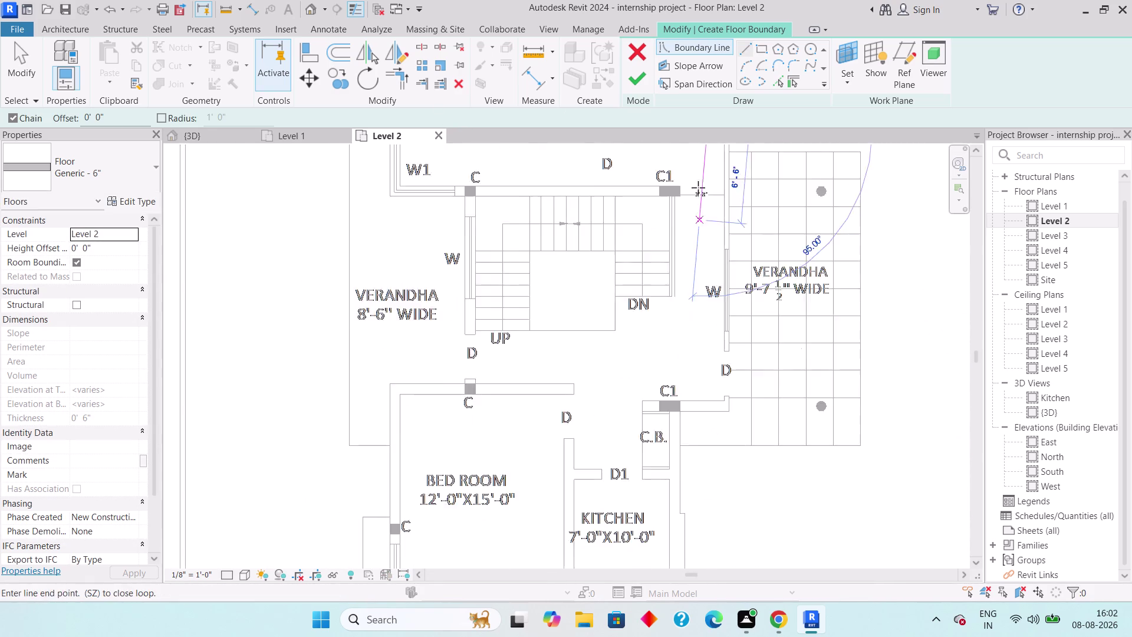
scroll(down, 3)
middle_drag(716, 407, 721, 269)
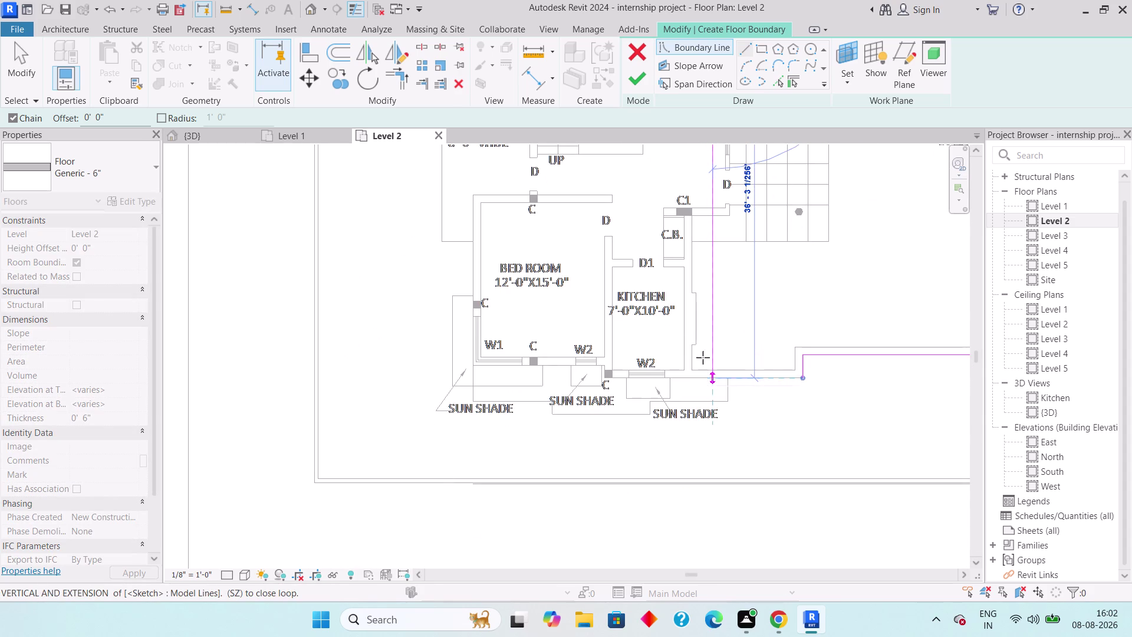
middle_drag(716, 254, 700, 515)
scroll(down, 3)
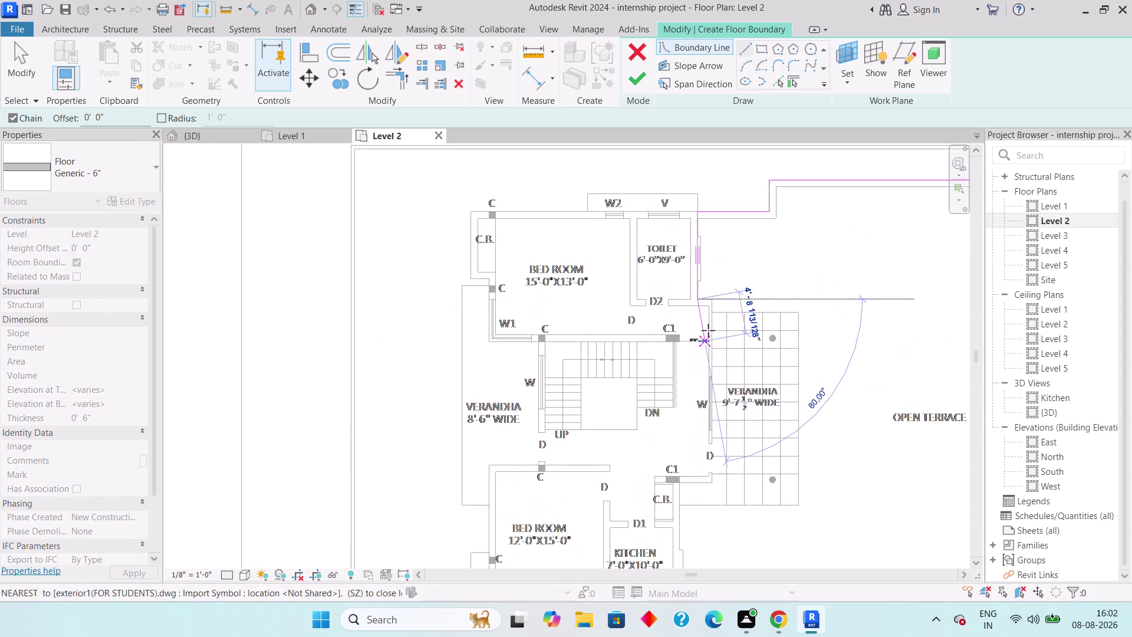
scroll(up, 3)
scroll(up, 3)
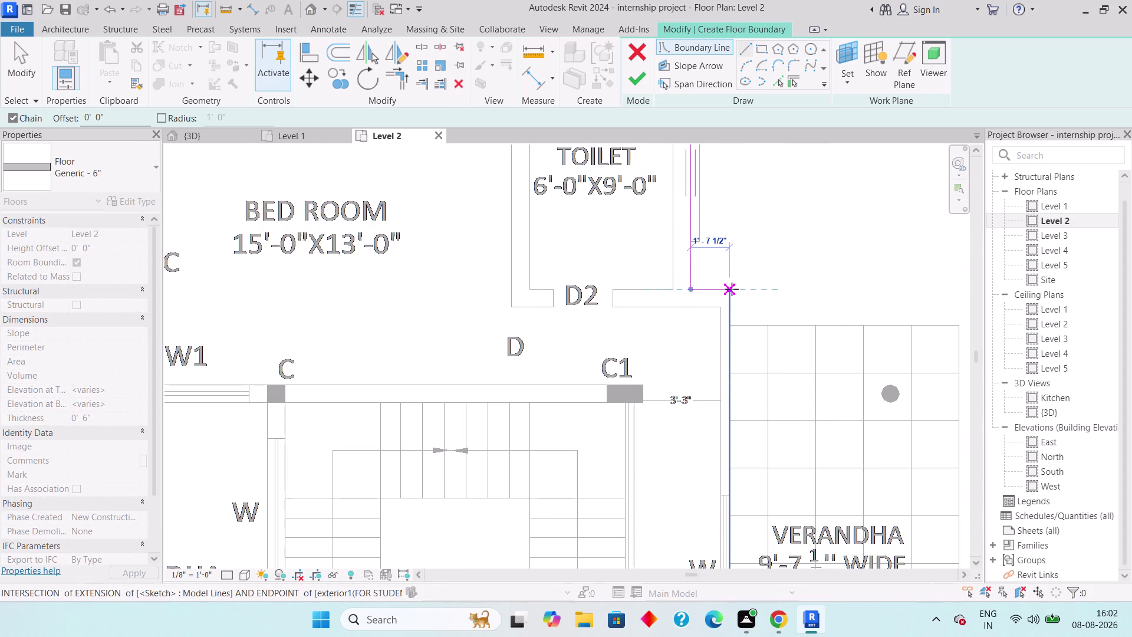
click(731, 289)
Trace the verandah side past column C1 and the kitchen corner, closing the loop and finishing.
middle_drag(728, 382, 750, 154)
middle_drag(756, 447, 773, 248)
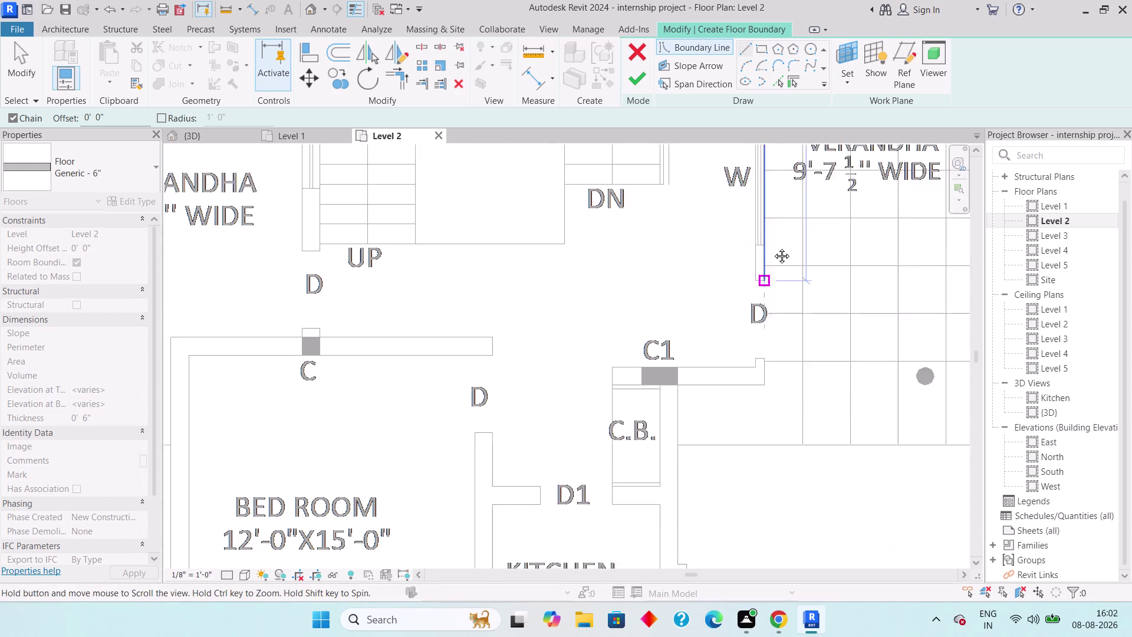
middle_drag(773, 248, 773, 234)
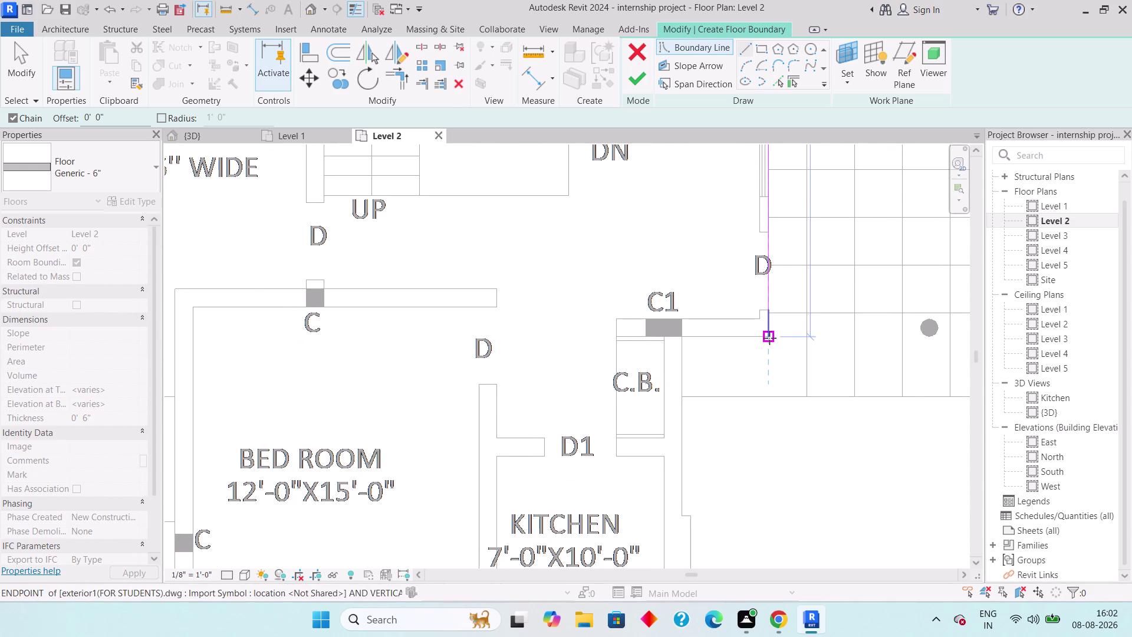
click(769, 338)
click(684, 338)
middle_drag(686, 342, 730, 136)
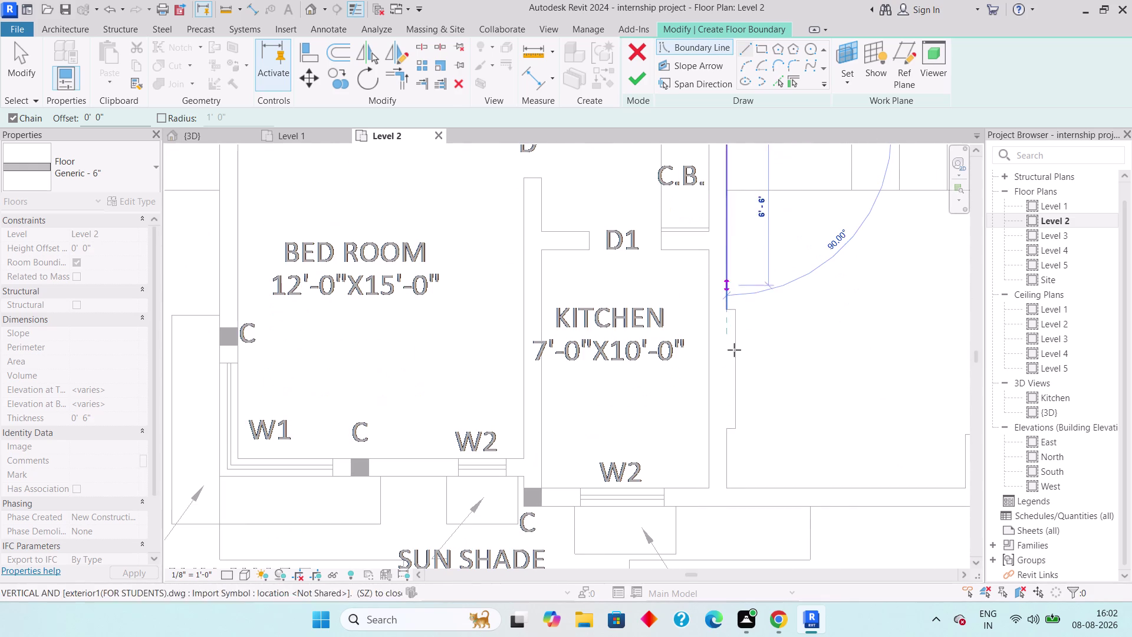
click(734, 485)
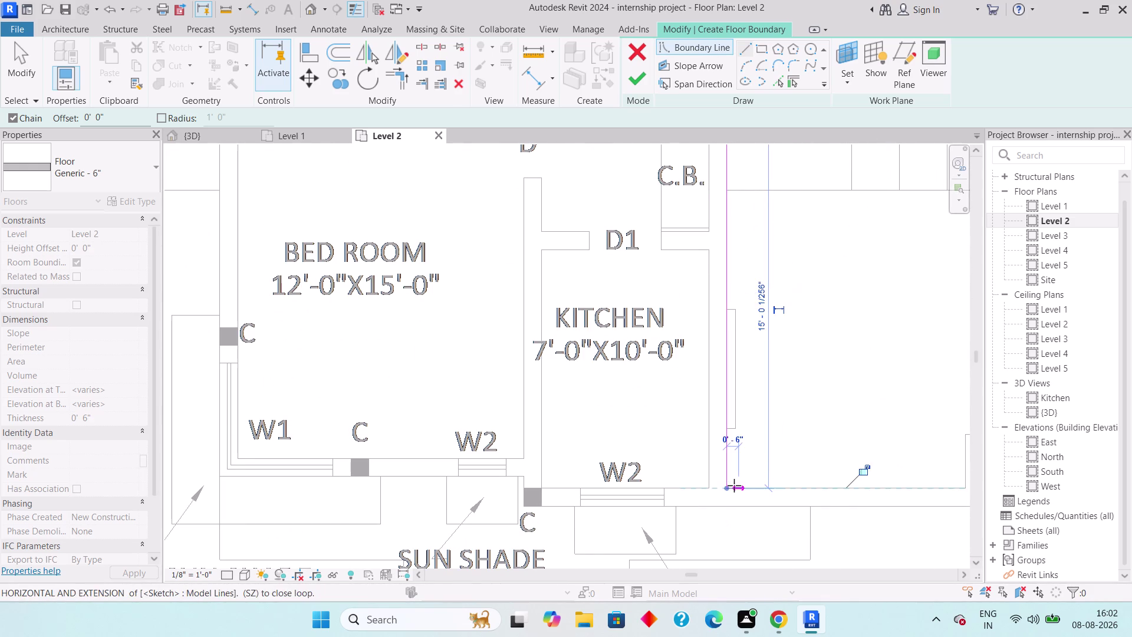
middle_drag(776, 485, 566, 405)
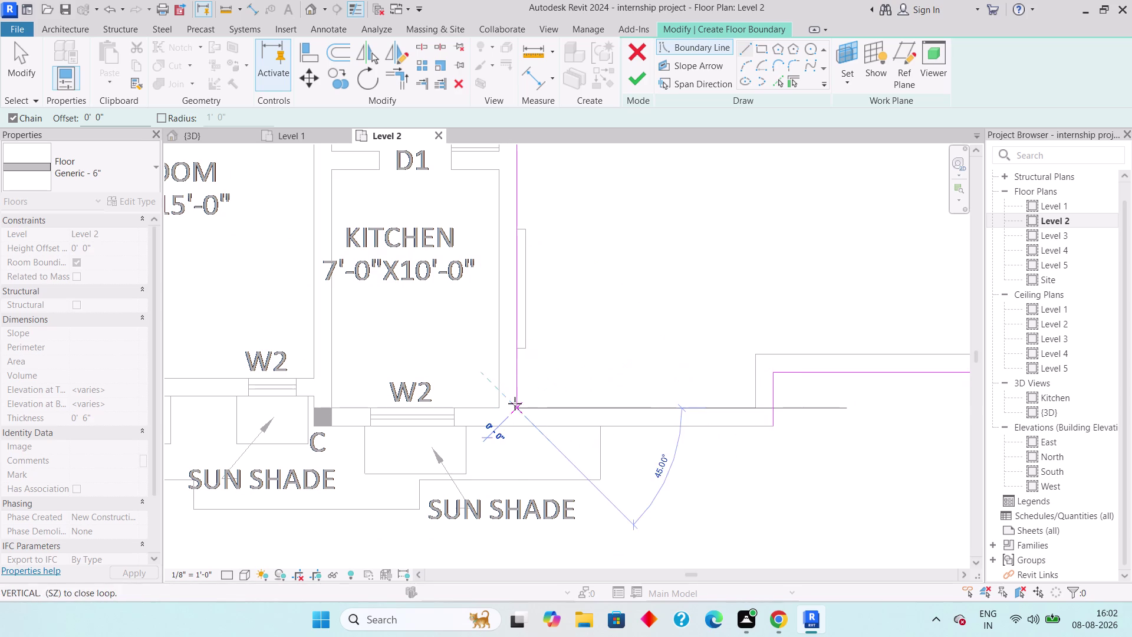
click(514, 422)
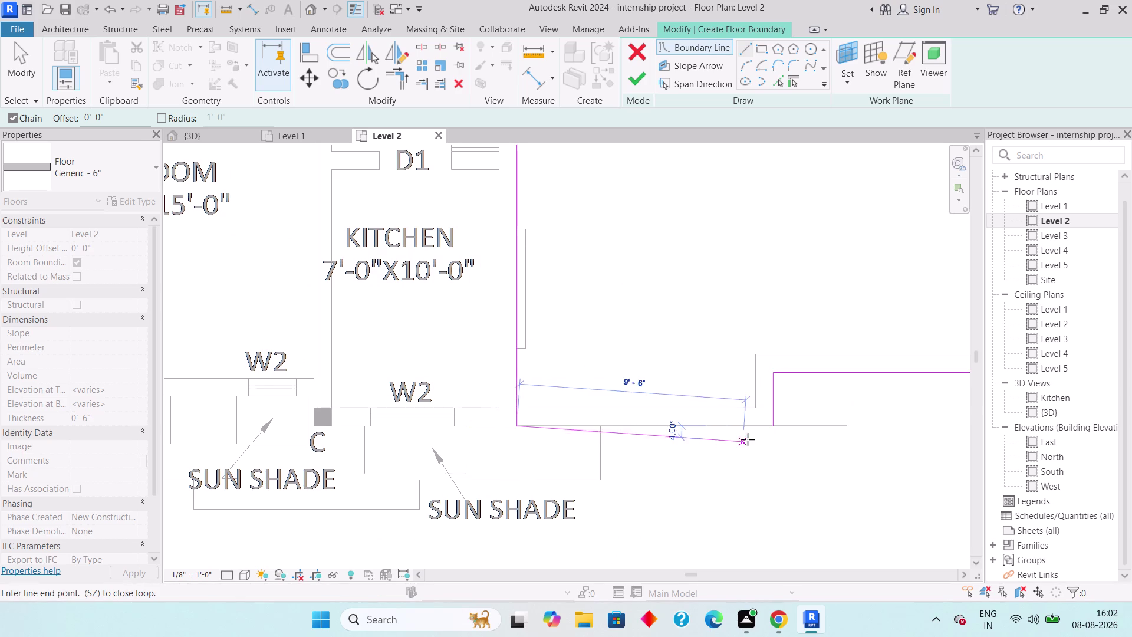
click(773, 424)
scroll(down, 3)
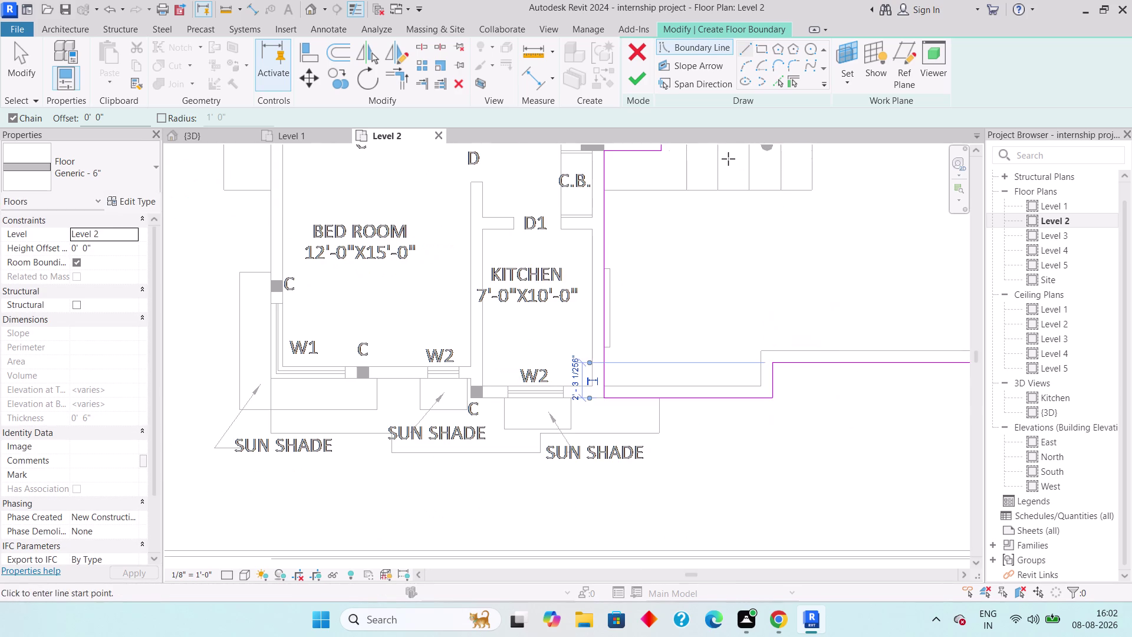
click(640, 82)
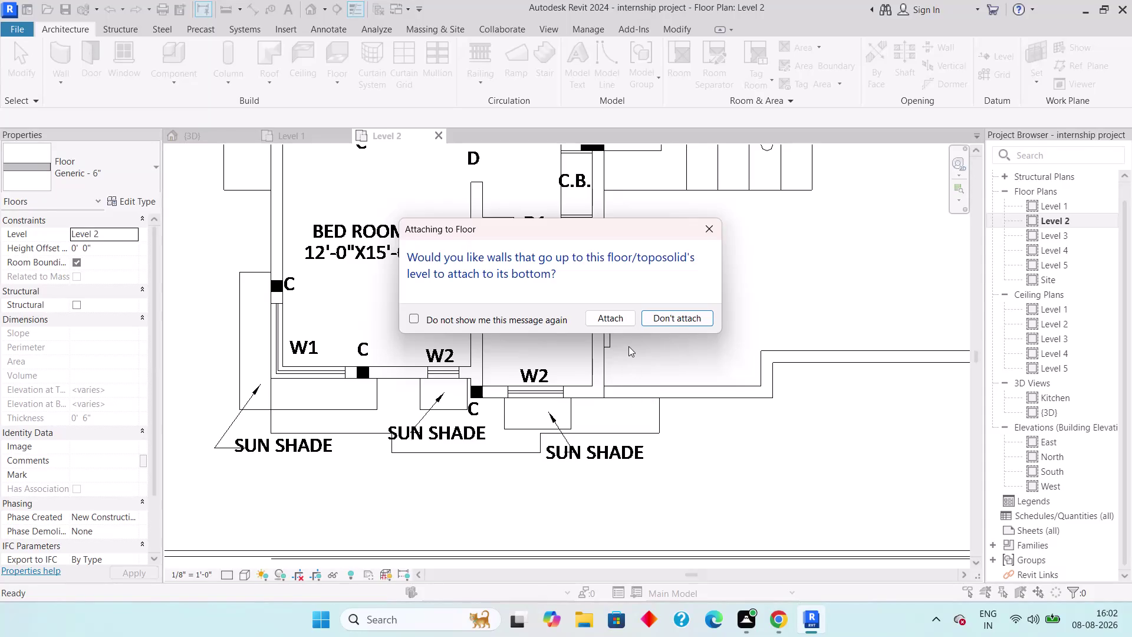
Choose Don't attach for walls, deselect the floor and pan to the bedroom and kitchen.
click(619, 316)
click(627, 359)
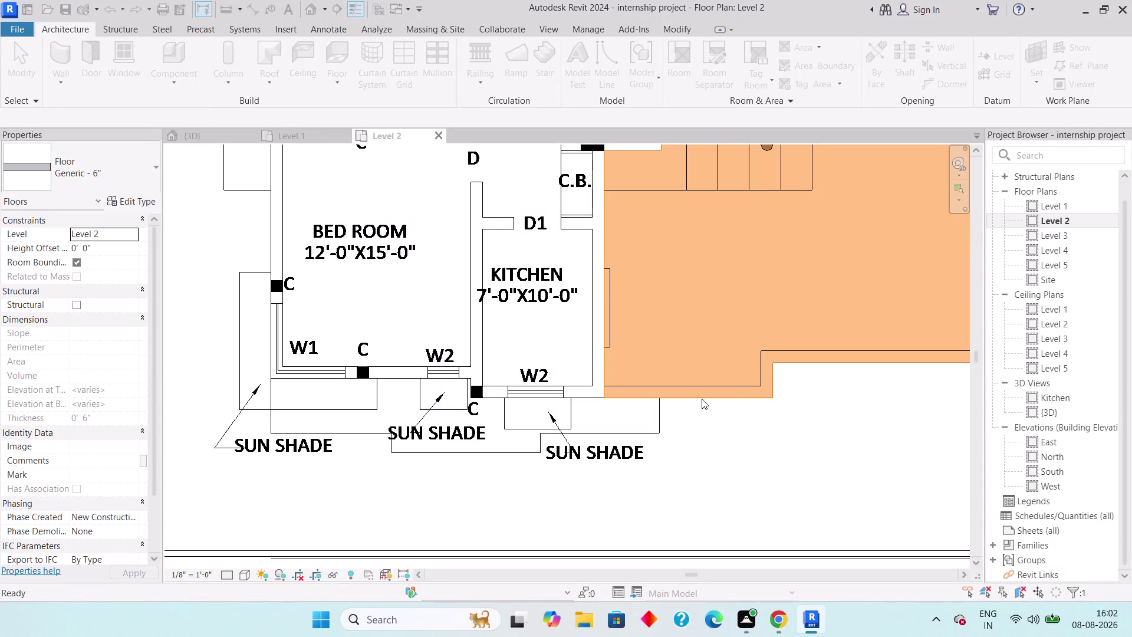
key(Escape)
scroll(down, 3)
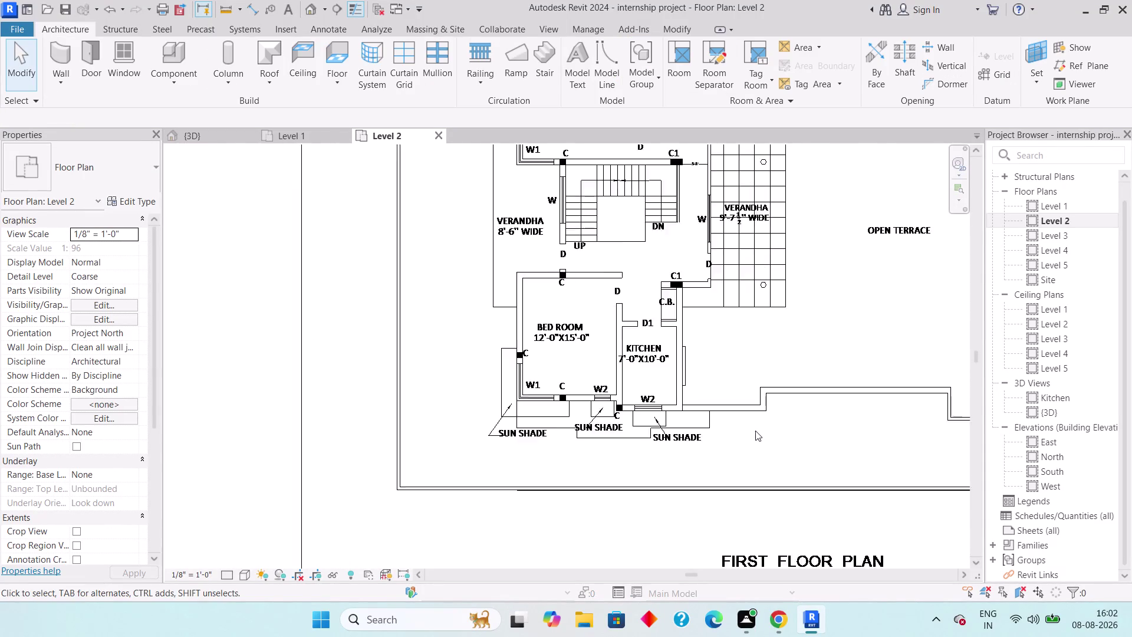
middle_drag(745, 438, 636, 497)
scroll(up, 3)
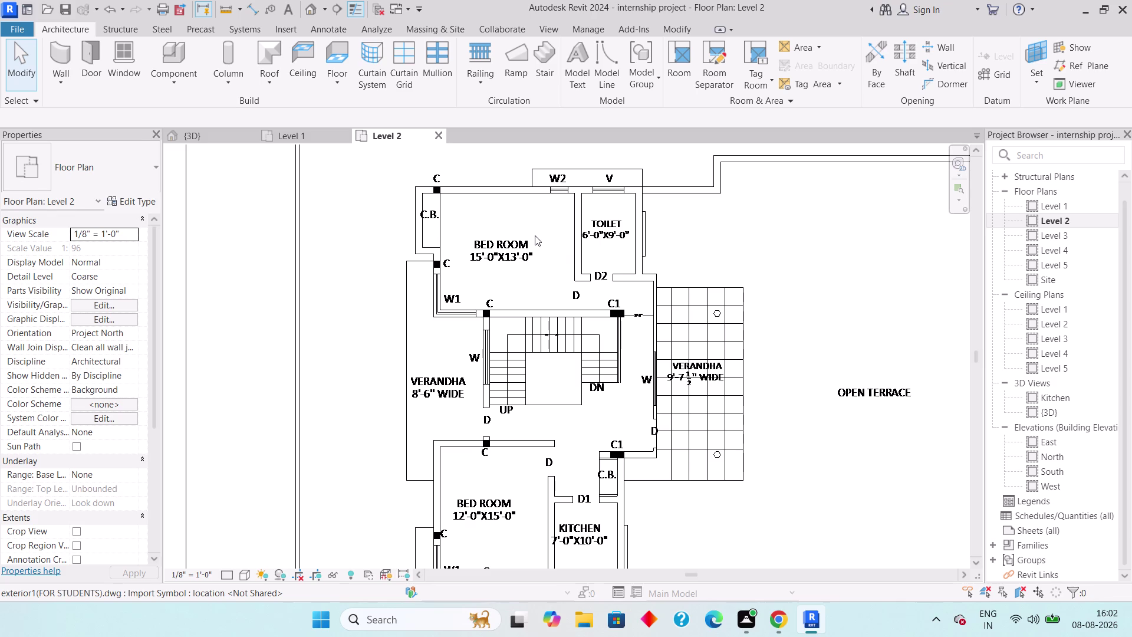
middle_drag(558, 255, 586, 162)
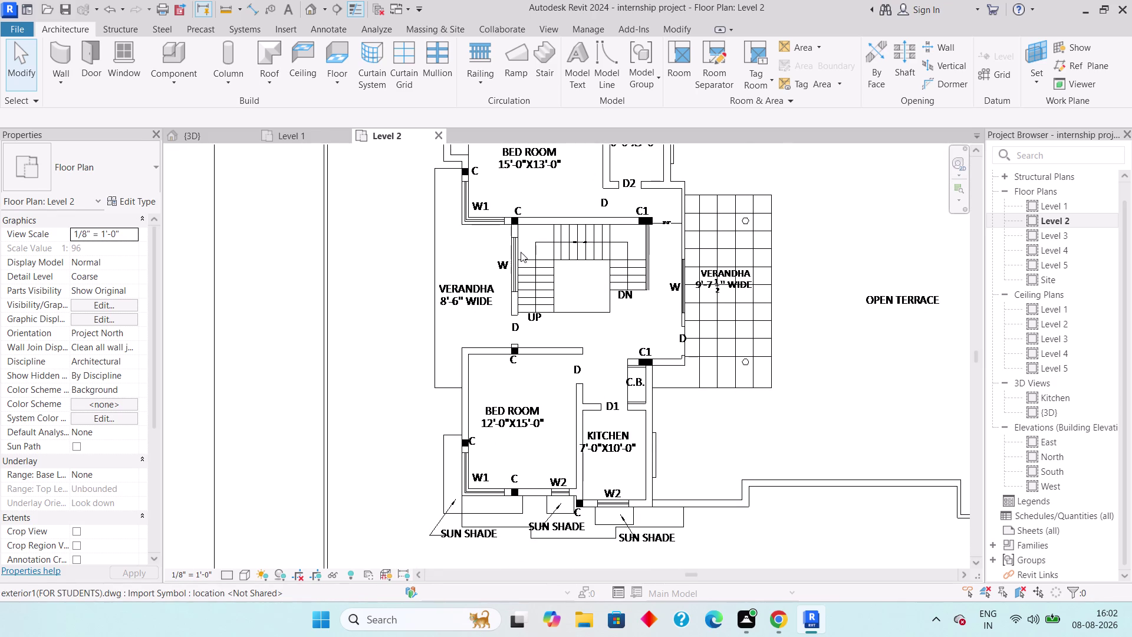
Sketch a rectangular floor over the lower bedroom to the column corner and finish it.
click(345, 81)
click(360, 102)
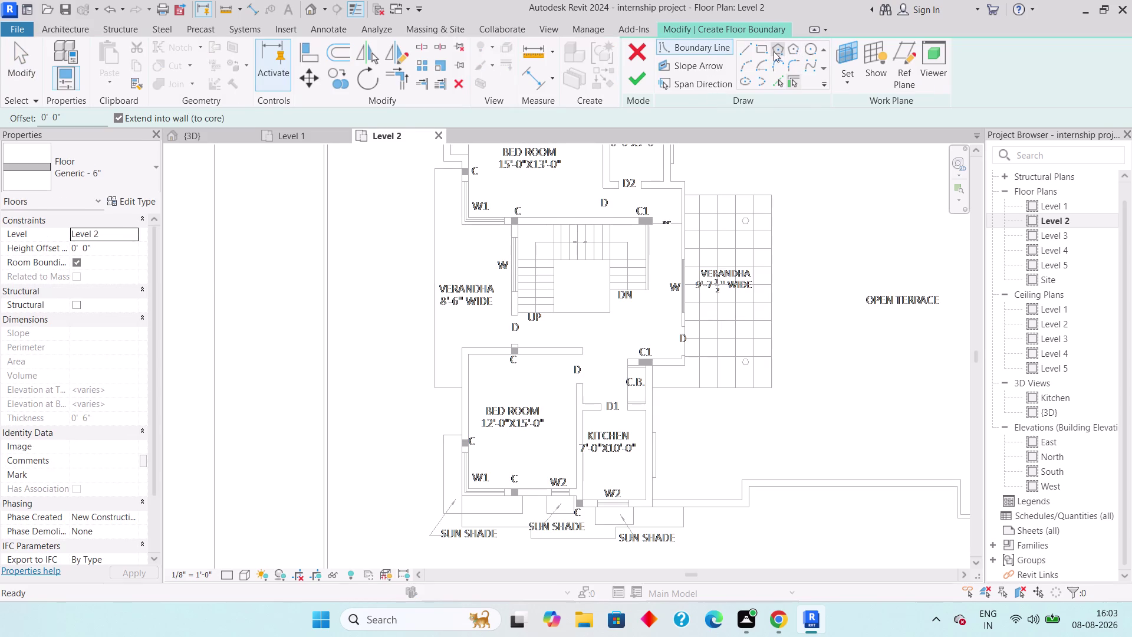
click(762, 47)
middle_drag(422, 422, 425, 336)
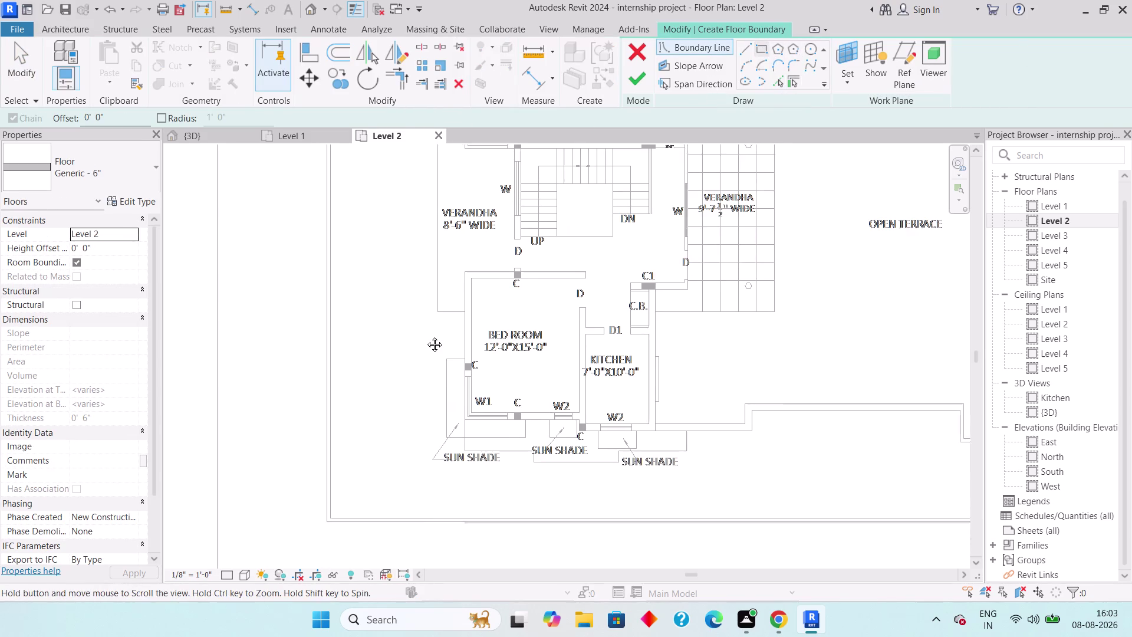
middle_drag(426, 336, 426, 335)
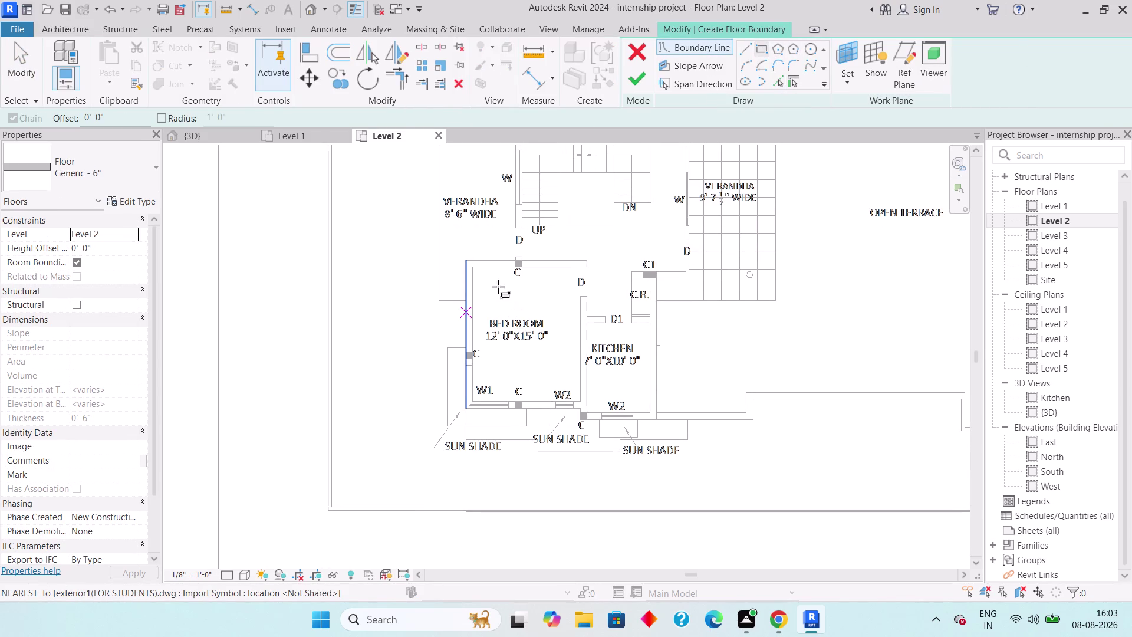
click(468, 261)
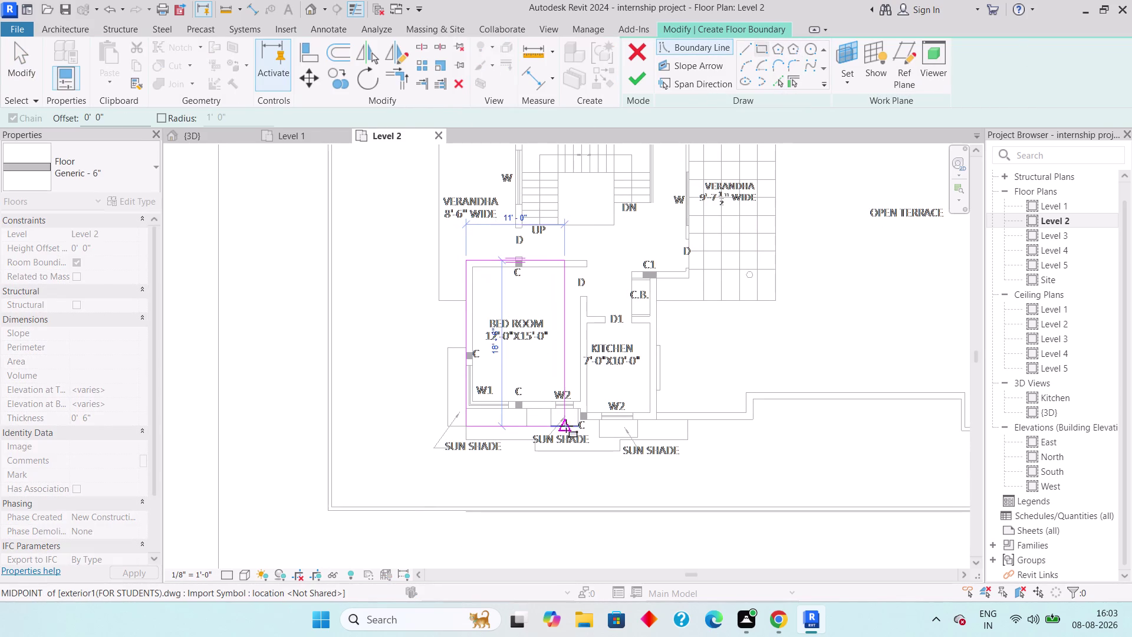
scroll(up, 3)
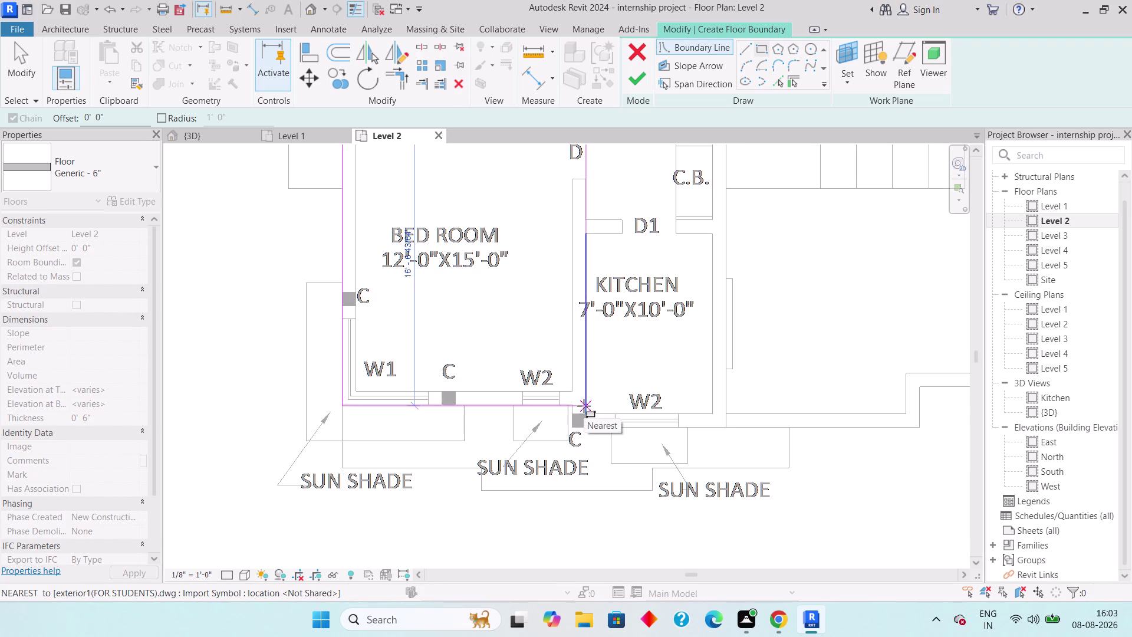
scroll(down, 3)
scroll(up, 3)
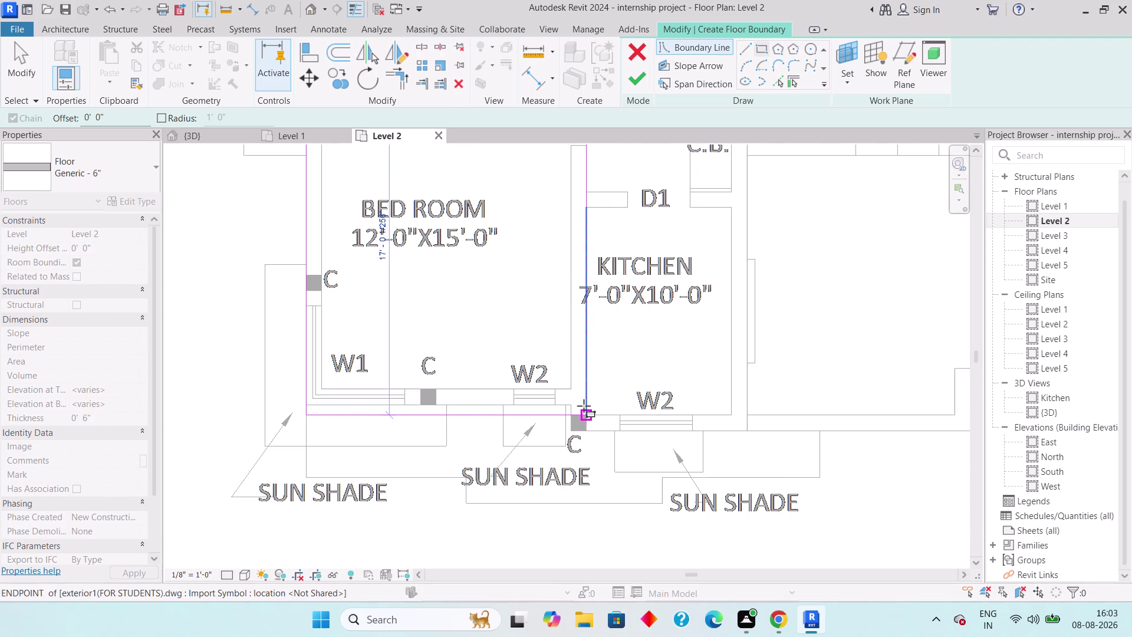
click(584, 405)
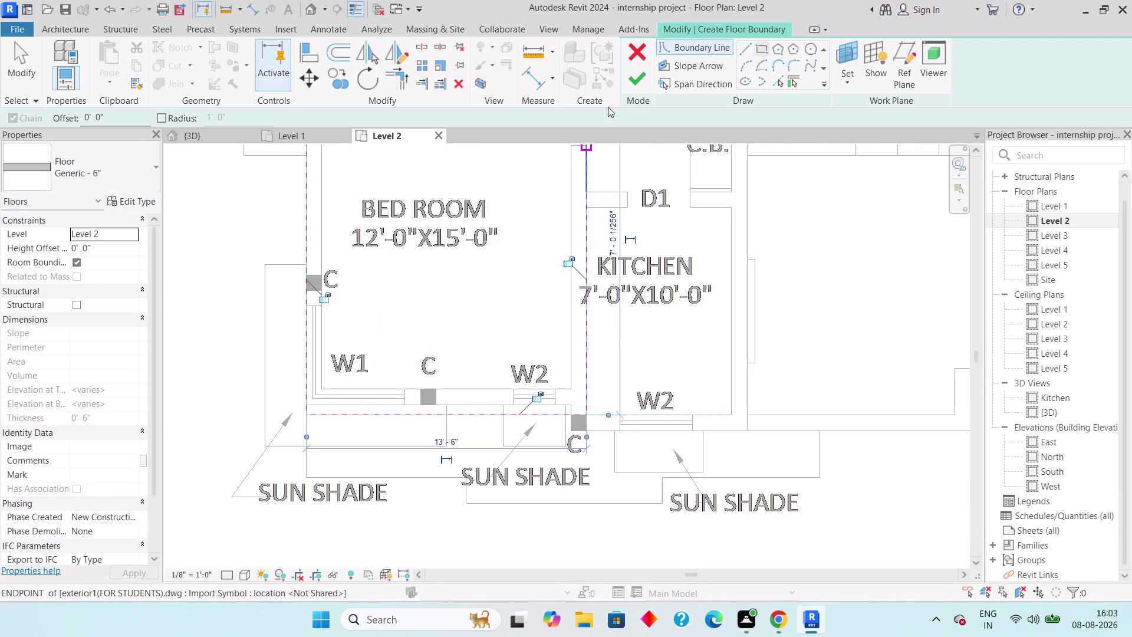
click(633, 85)
click(607, 318)
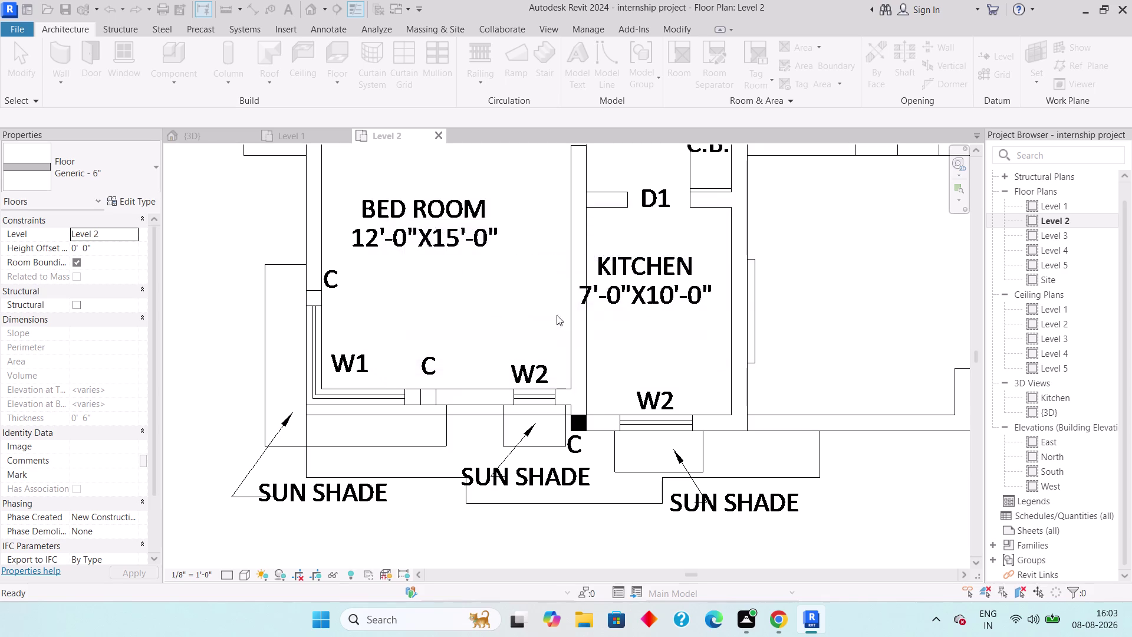
Start another floor sketch around the kitchen, trying a rectangle boundary and cancelling it.
click(621, 359)
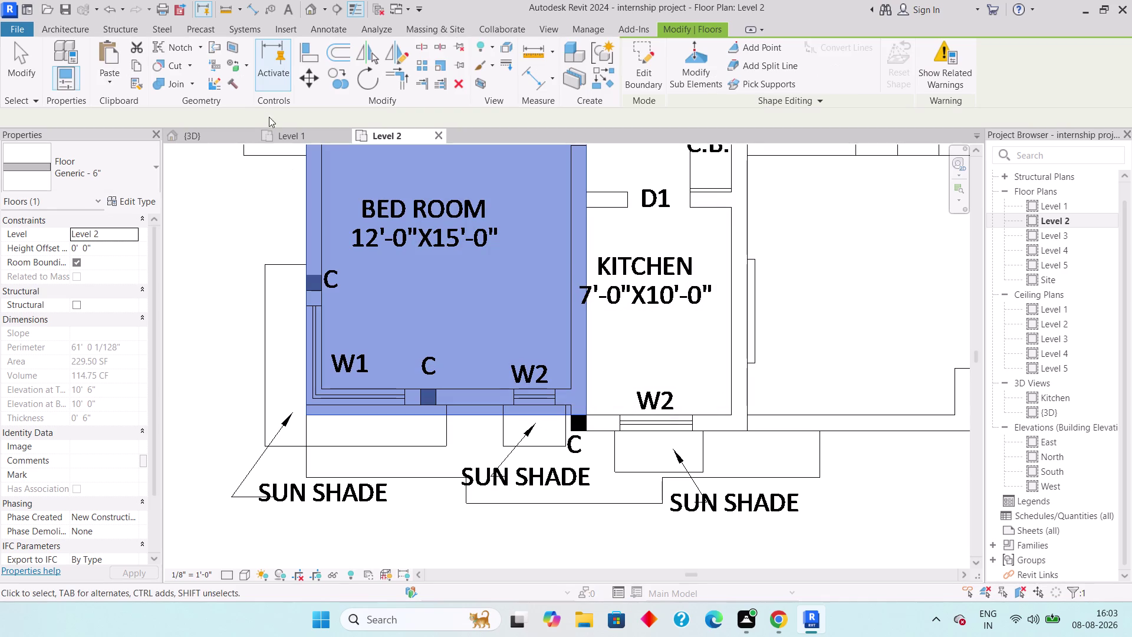
click(58, 30)
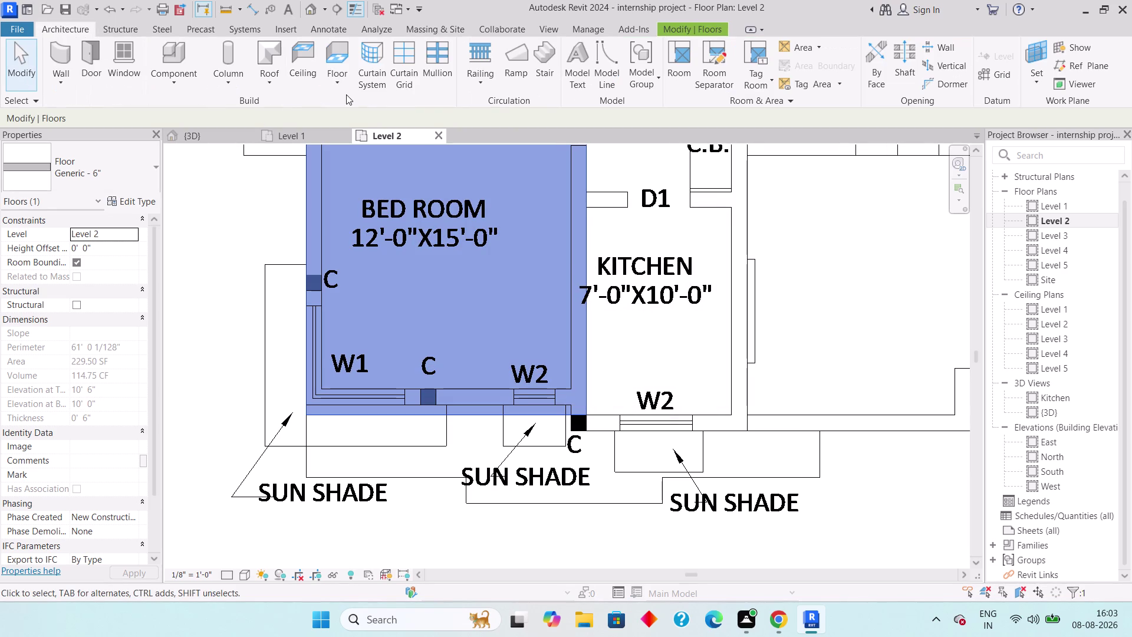
click(348, 83)
click(357, 102)
middle_drag(627, 233, 536, 342)
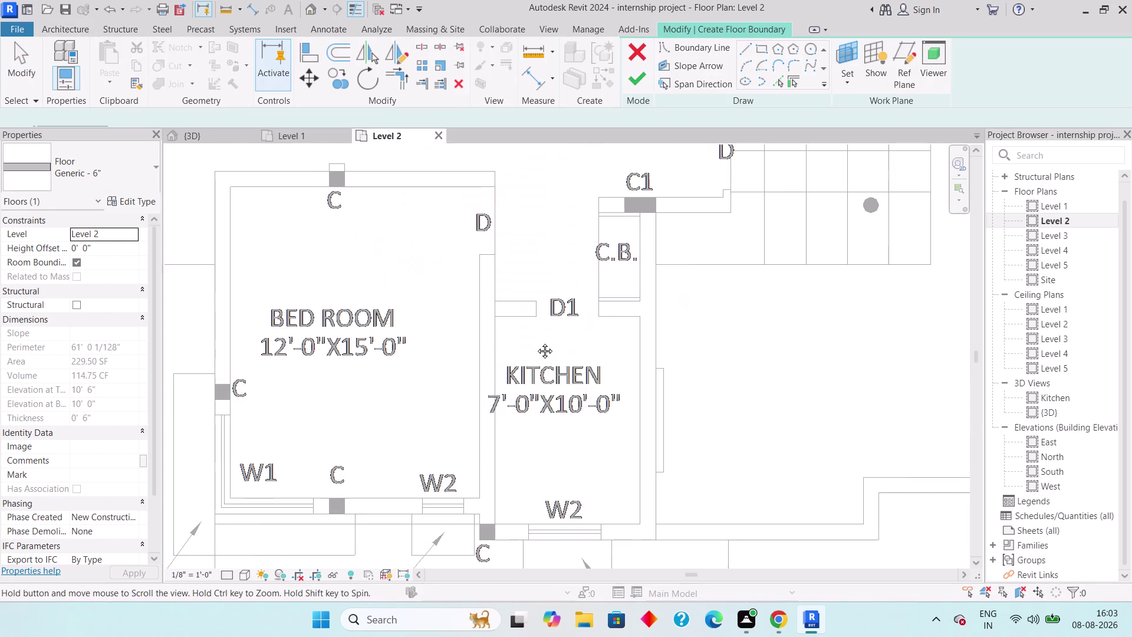
scroll(up, 3)
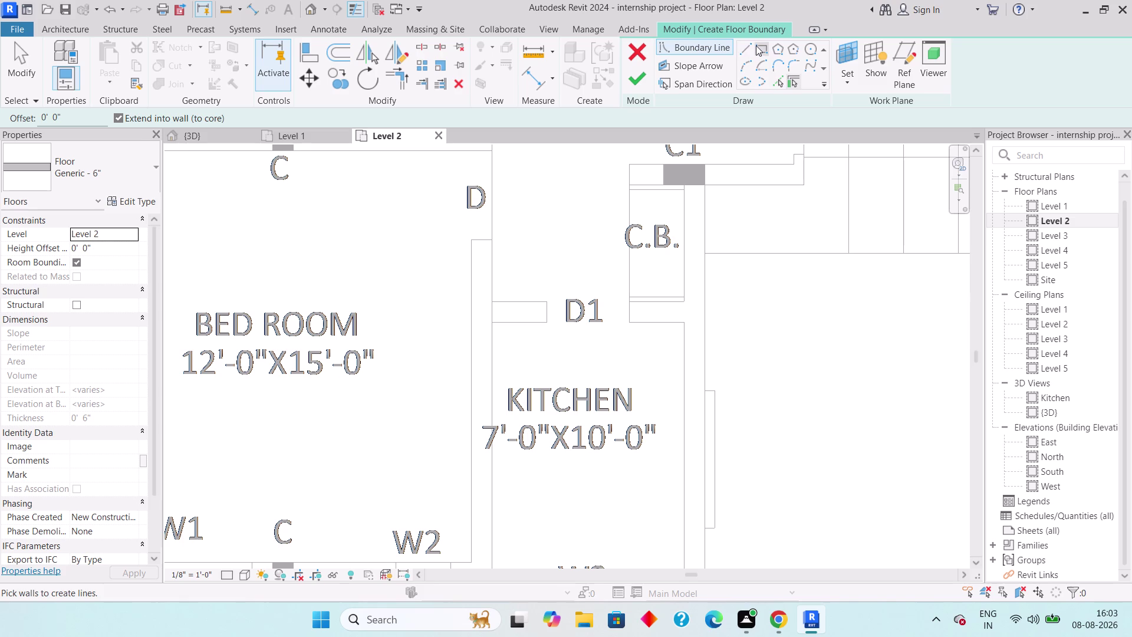
click(759, 49)
middle_drag(584, 261, 565, 366)
middle_drag(535, 416, 555, 272)
scroll(down, 3)
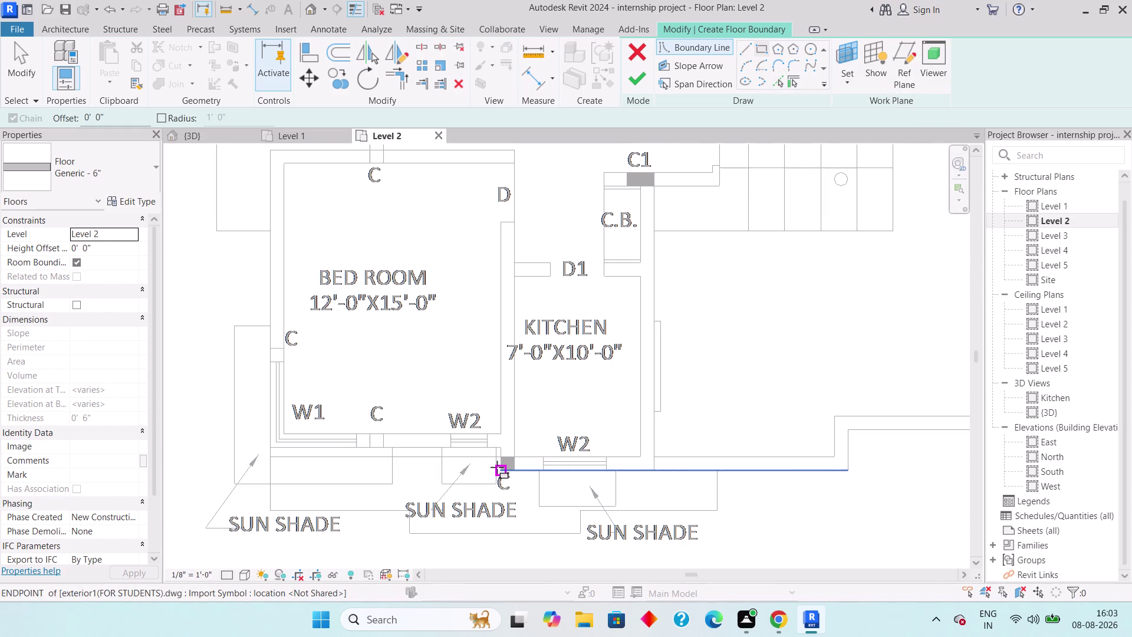
click(496, 467)
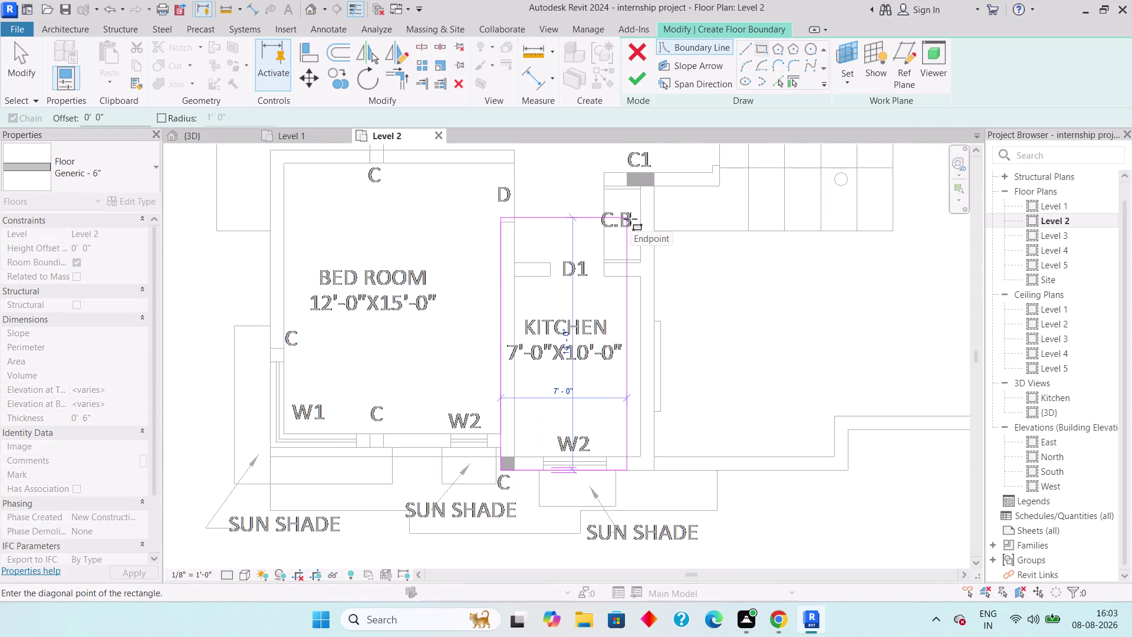
key(Escape)
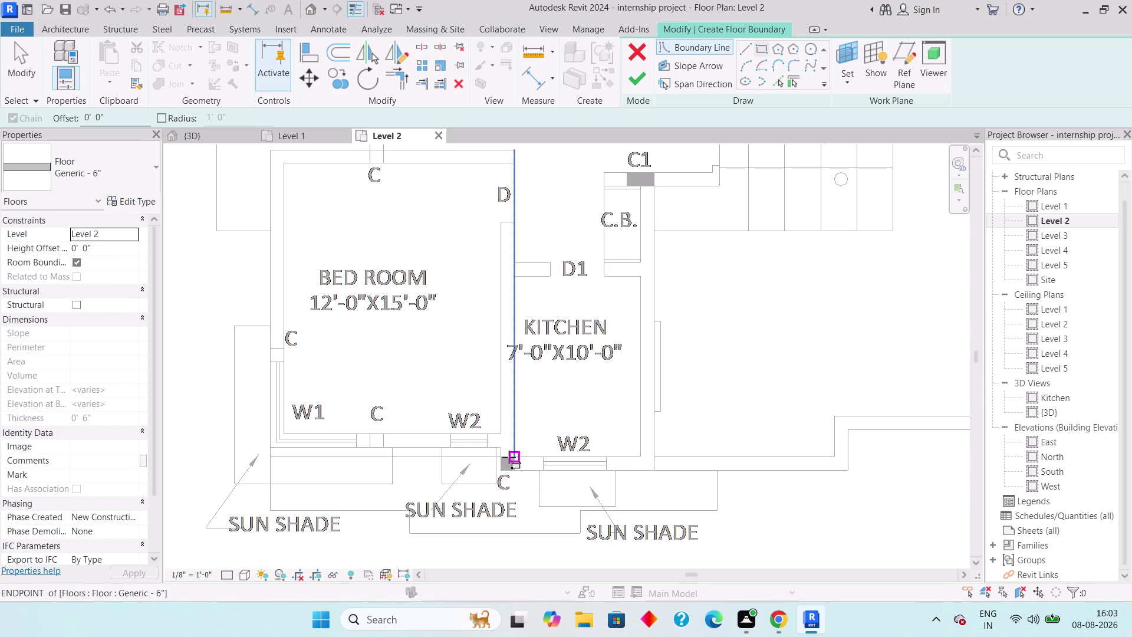
Switch to Line boundaries and begin the kitchen outline, undoing stray segments.
click(244, 571)
click(249, 563)
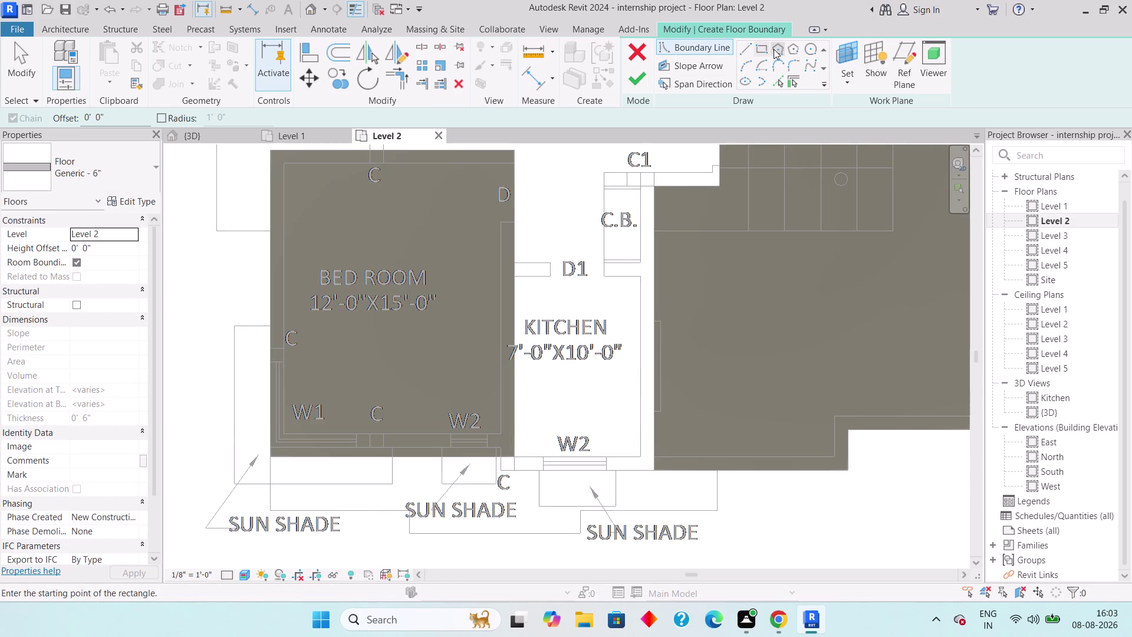
click(742, 49)
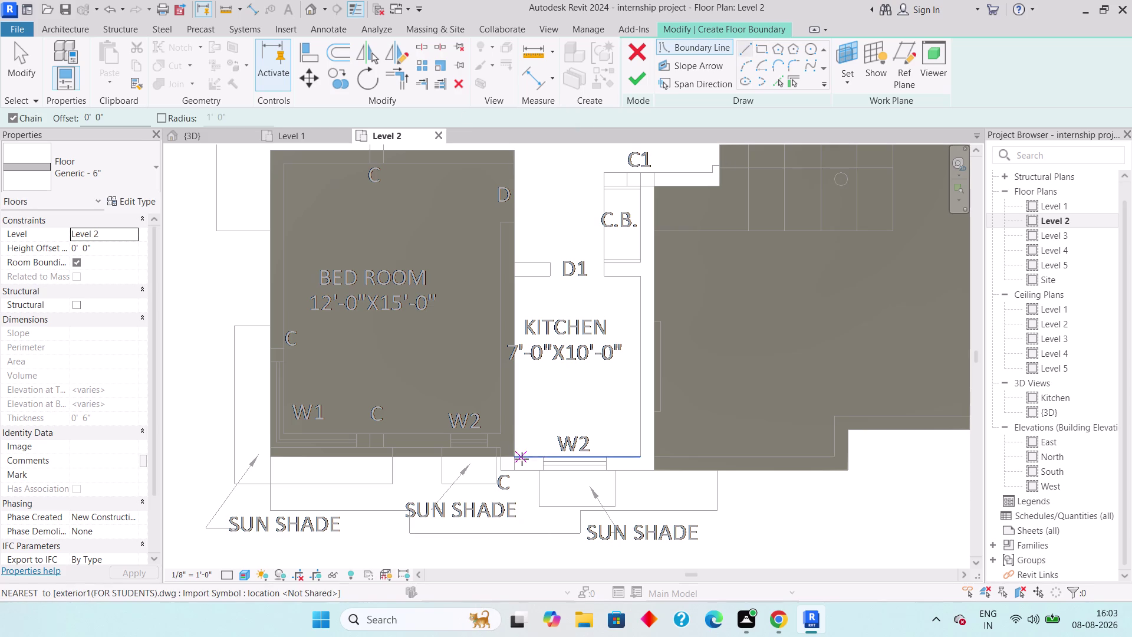
scroll(up, 3)
click(506, 456)
click(476, 459)
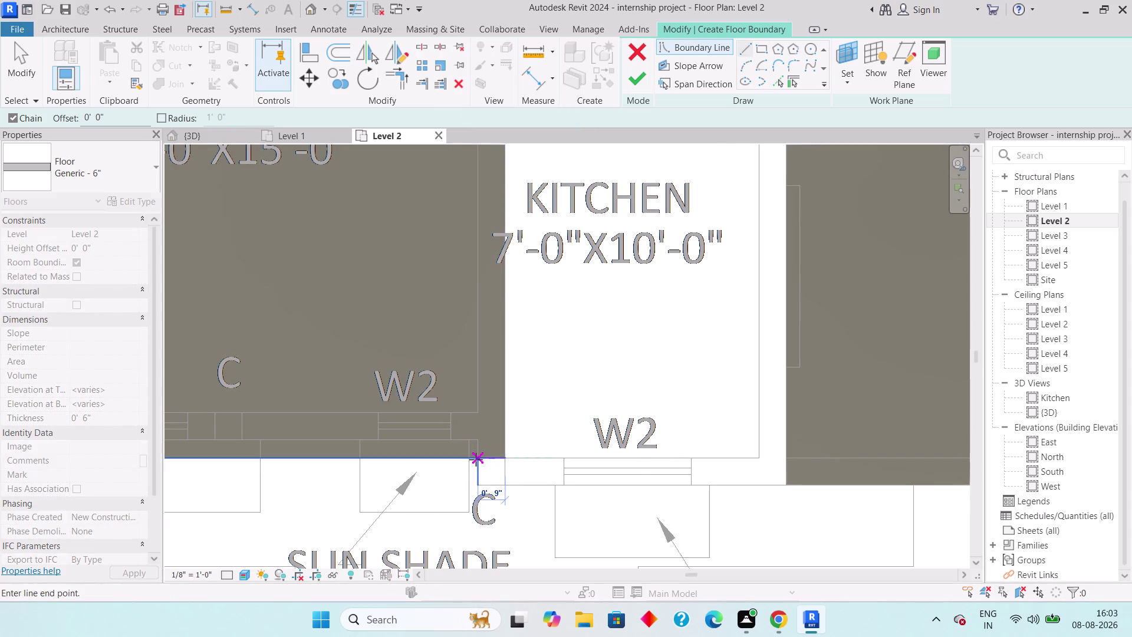
click(473, 490)
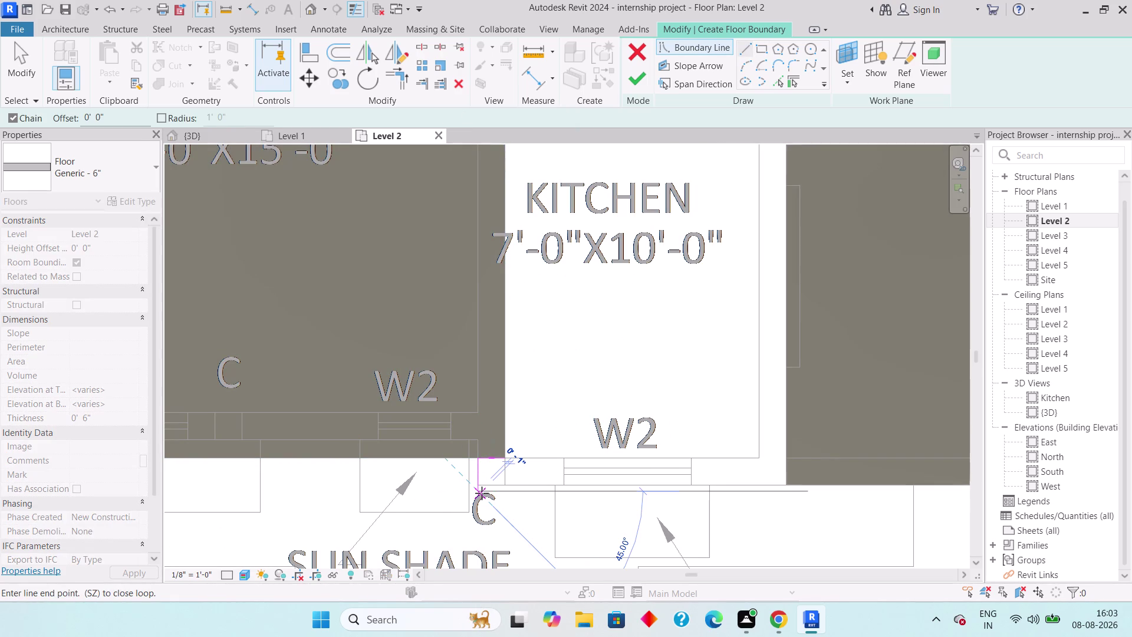
key(ctrl+z)
key(ctrl+z)
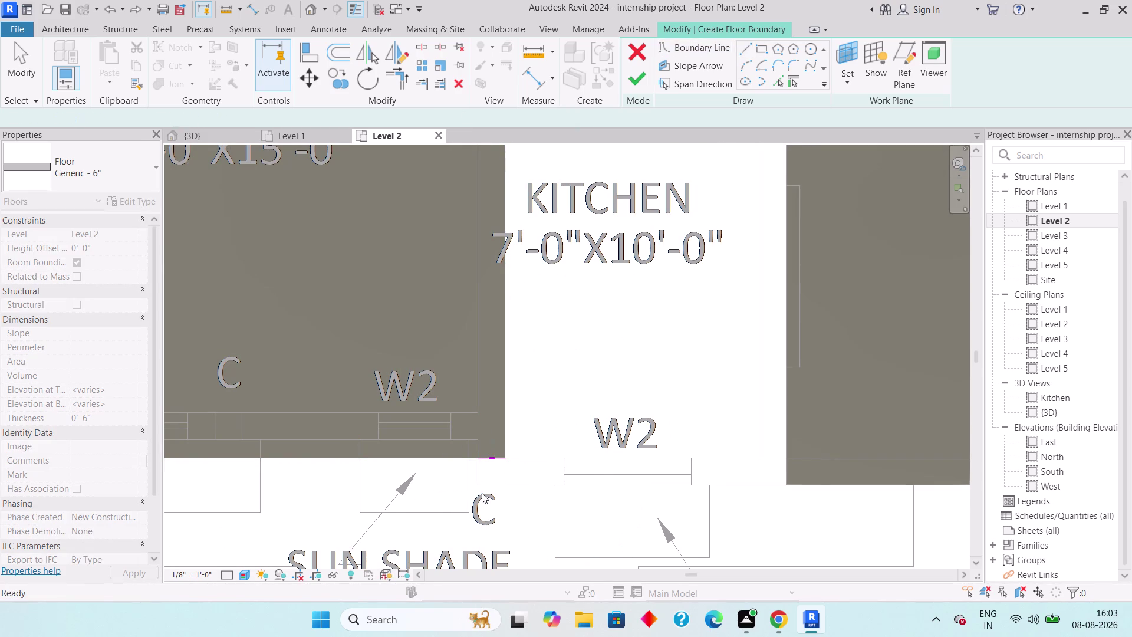
Draw the kitchen's left and bottom edges along the bed room slab, undoing a misplaced diagonal.
scroll(up, 3)
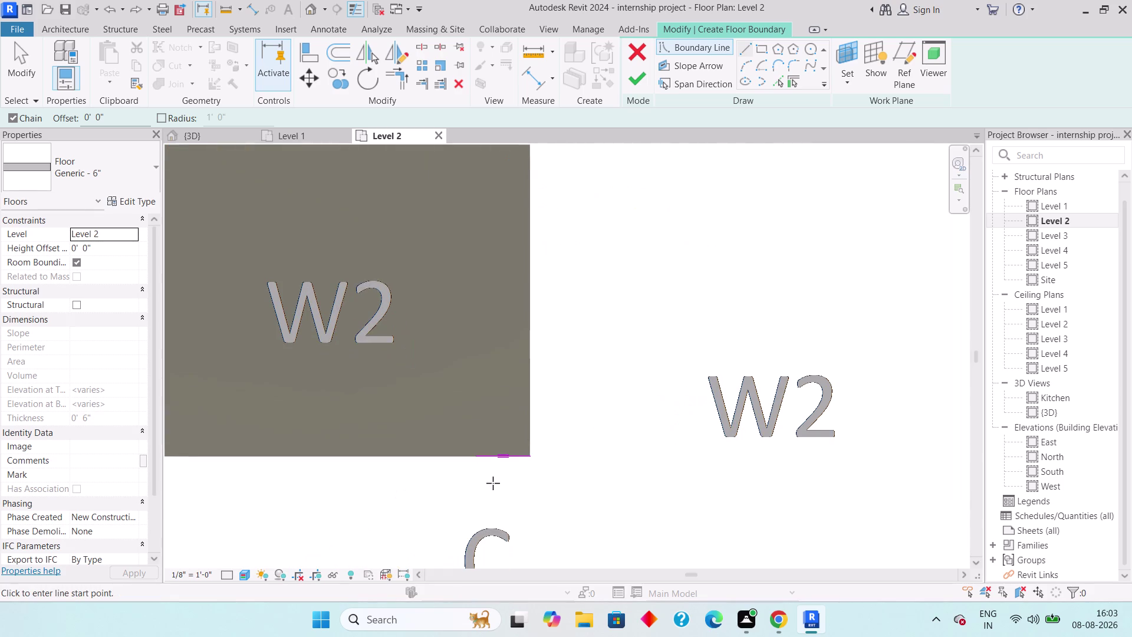
click(477, 458)
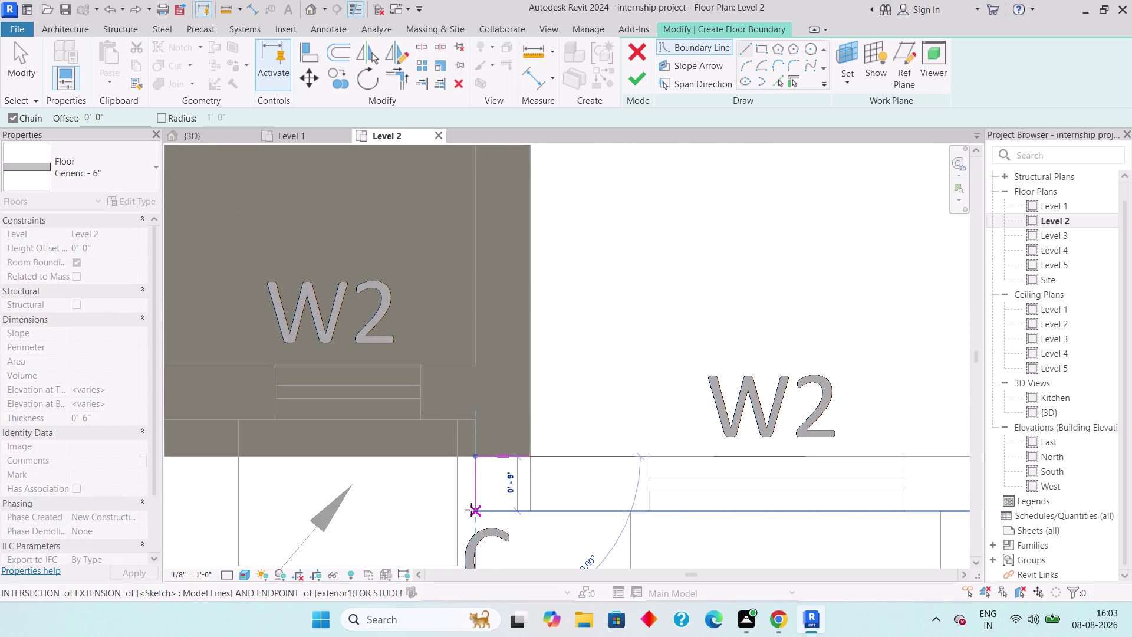
click(478, 511)
middle_drag(671, 505, 340, 460)
scroll(down, 3)
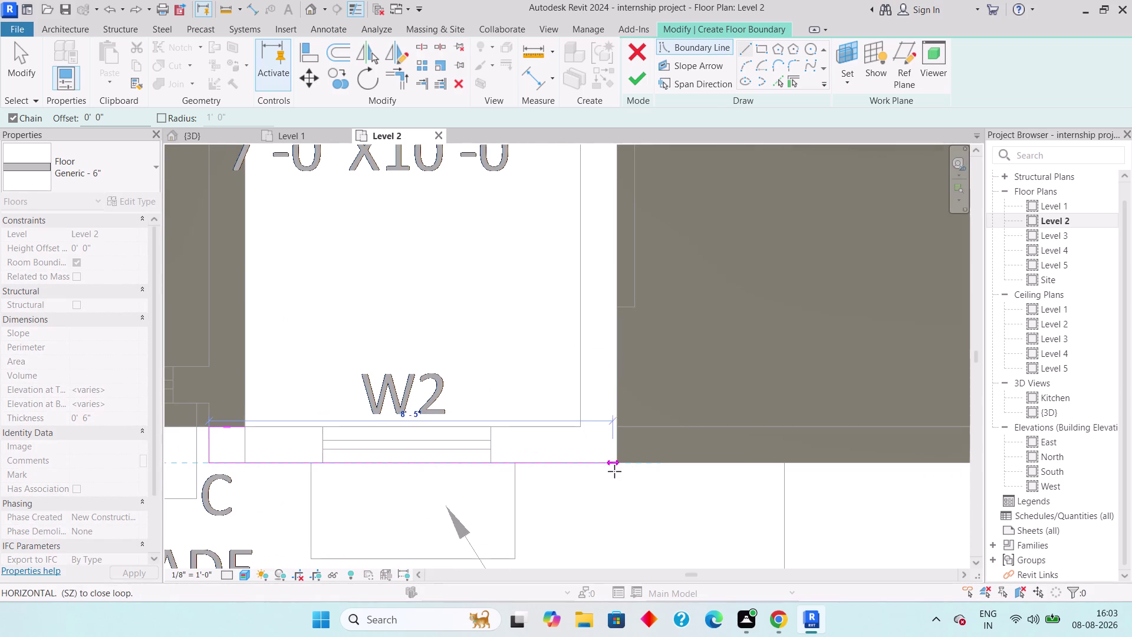
click(615, 463)
middle_drag(622, 365, 615, 570)
scroll(down, 3)
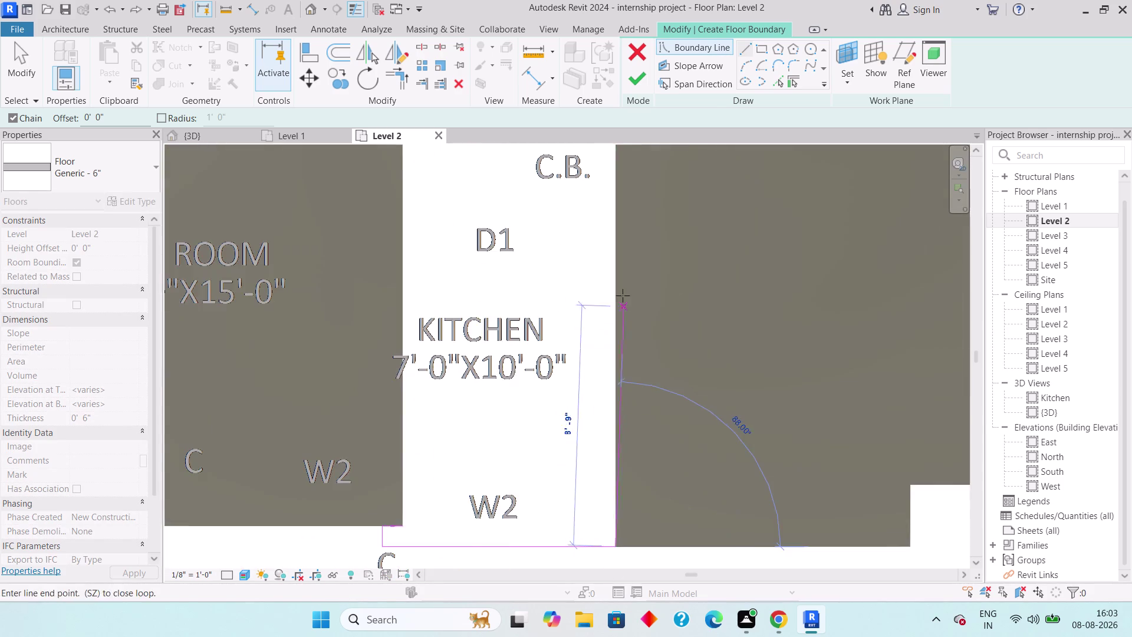
middle_drag(622, 305, 616, 481)
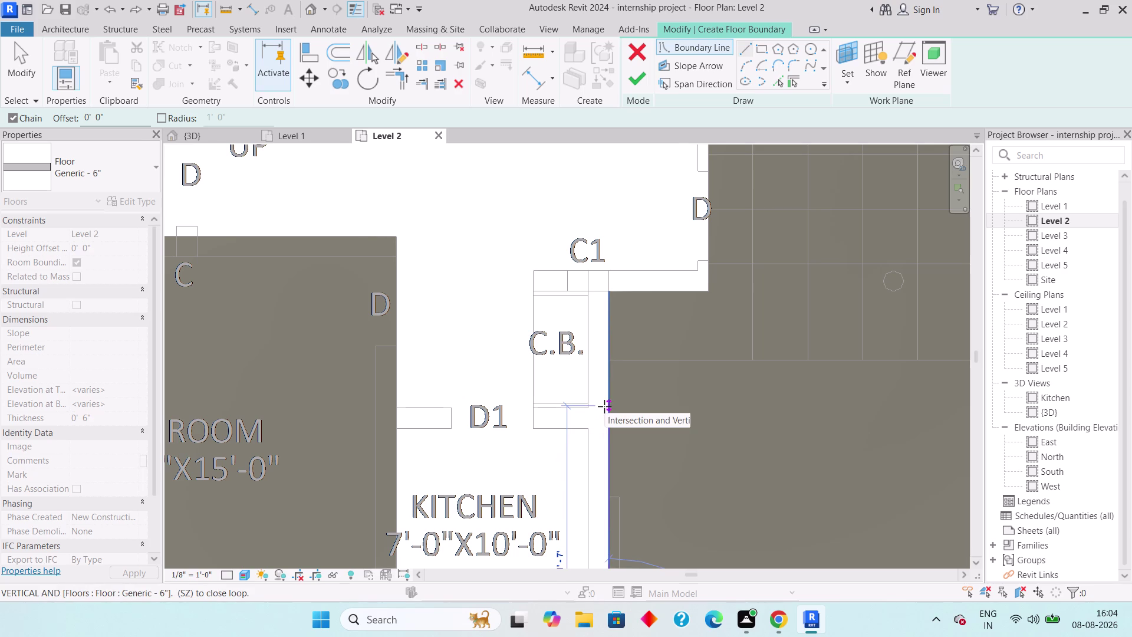
click(612, 270)
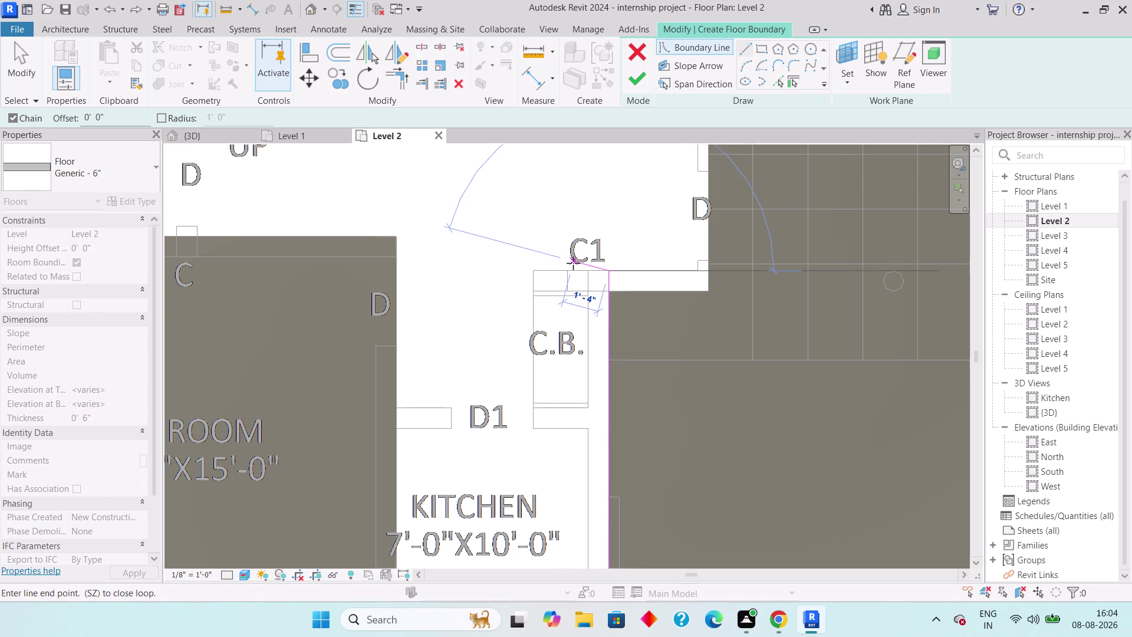
key(ctrl+z)
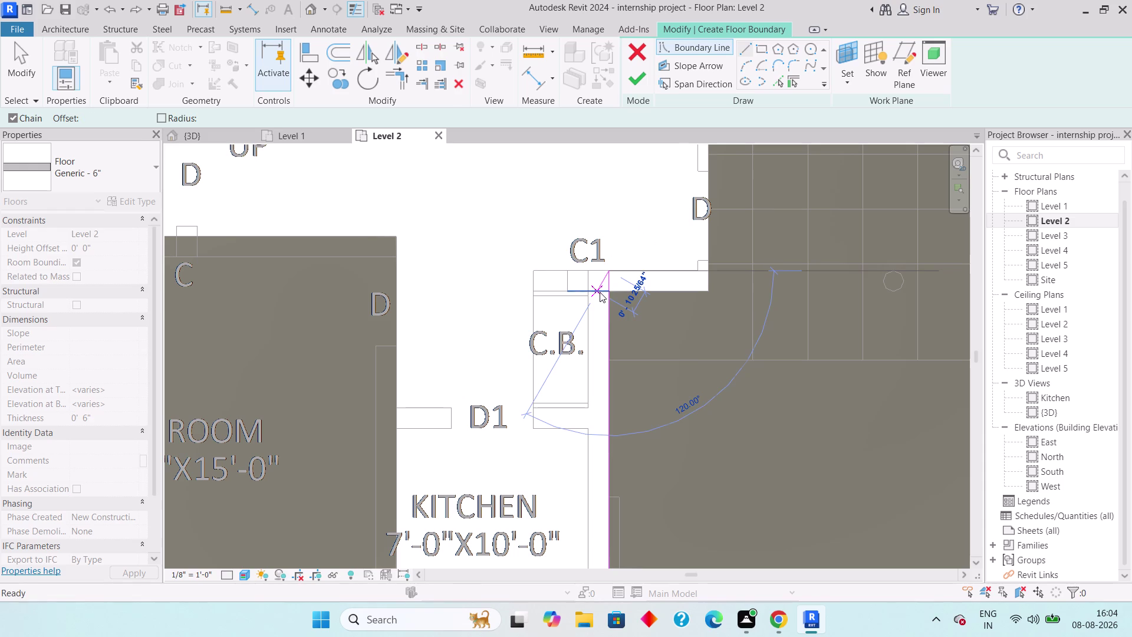
key(ctrl+z)
Draw the top edge to the bed room slab, close at the lower-left corner and finish the floor.
middle_drag(593, 438, 586, 387)
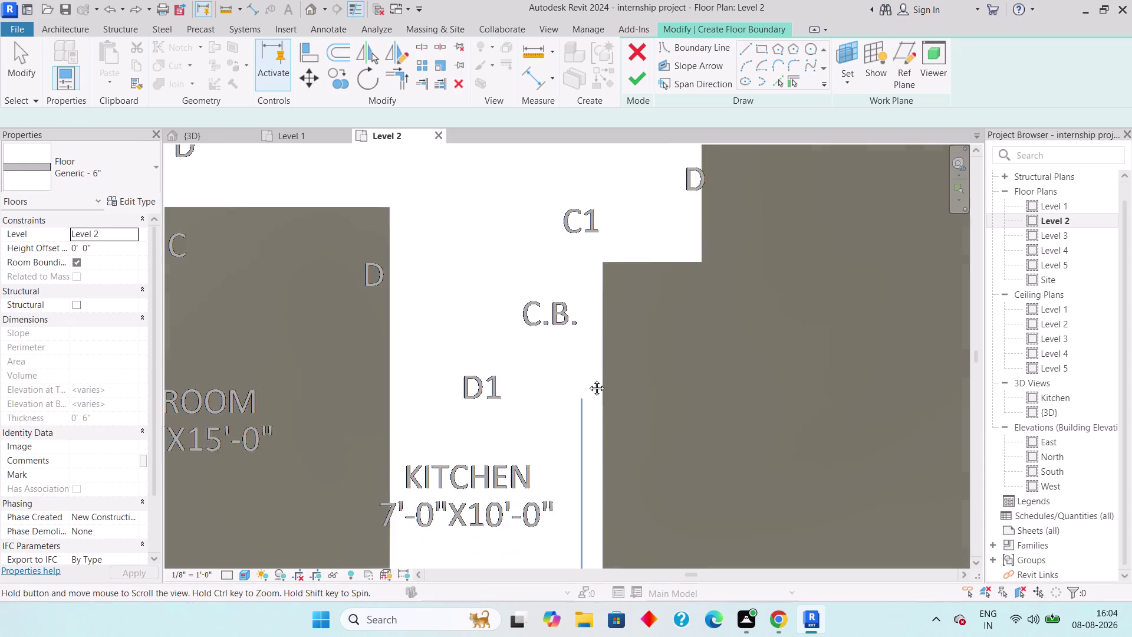
middle_drag(586, 387, 609, 235)
scroll(down, 3)
click(624, 477)
scroll(down, 3)
middle_drag(630, 362, 623, 559)
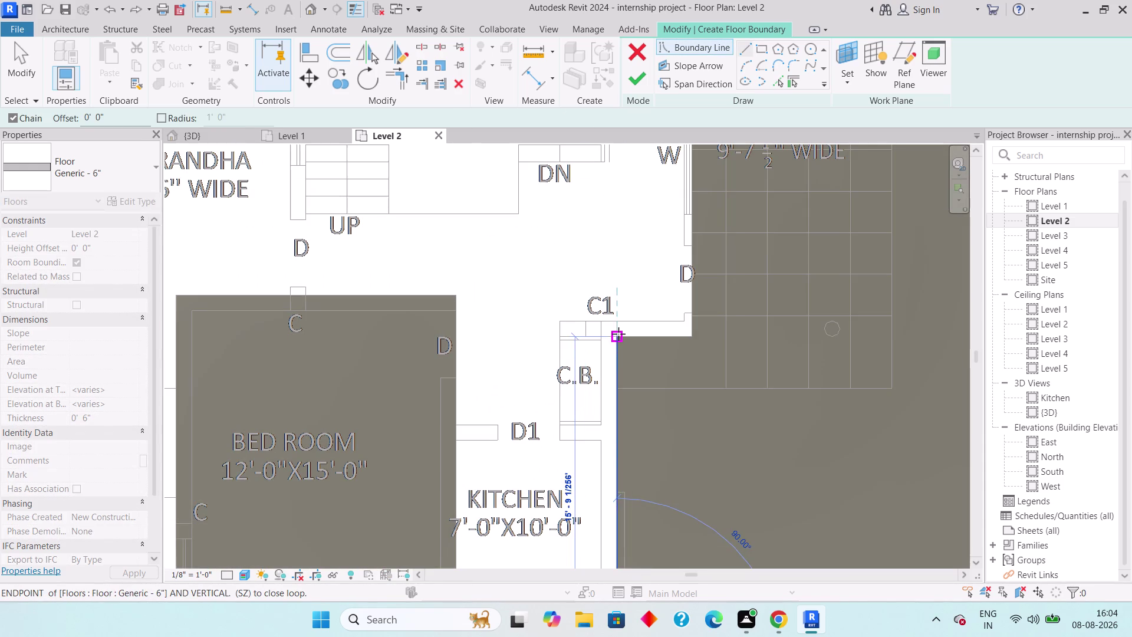
click(618, 333)
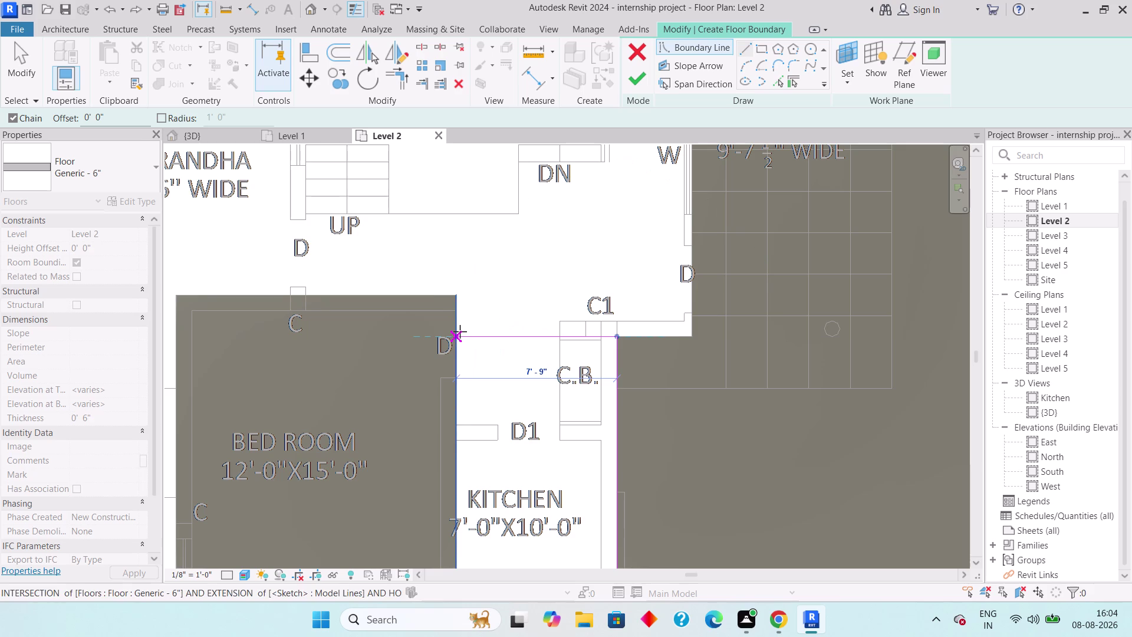
click(459, 331)
middle_drag(464, 428, 499, 235)
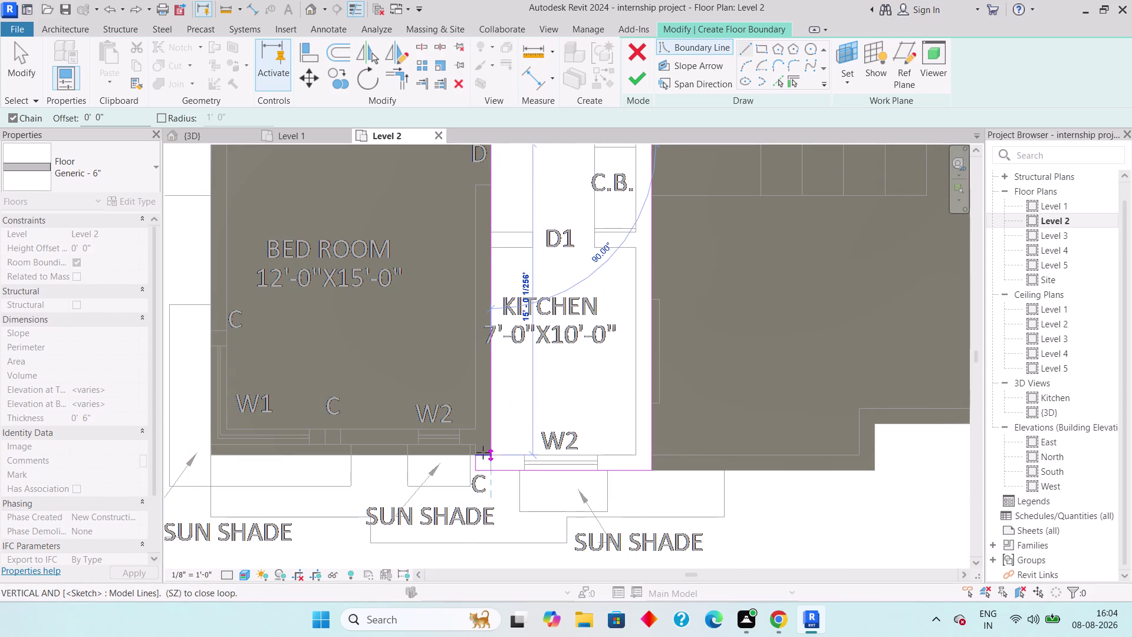
scroll(up, 3)
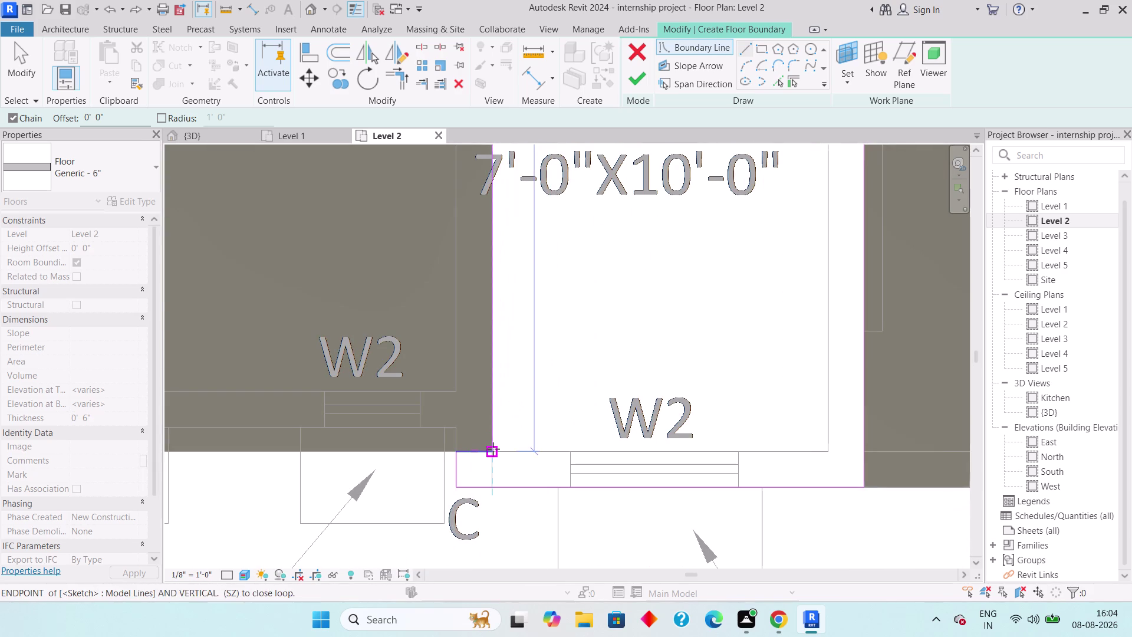
click(493, 449)
scroll(down, 3)
click(644, 78)
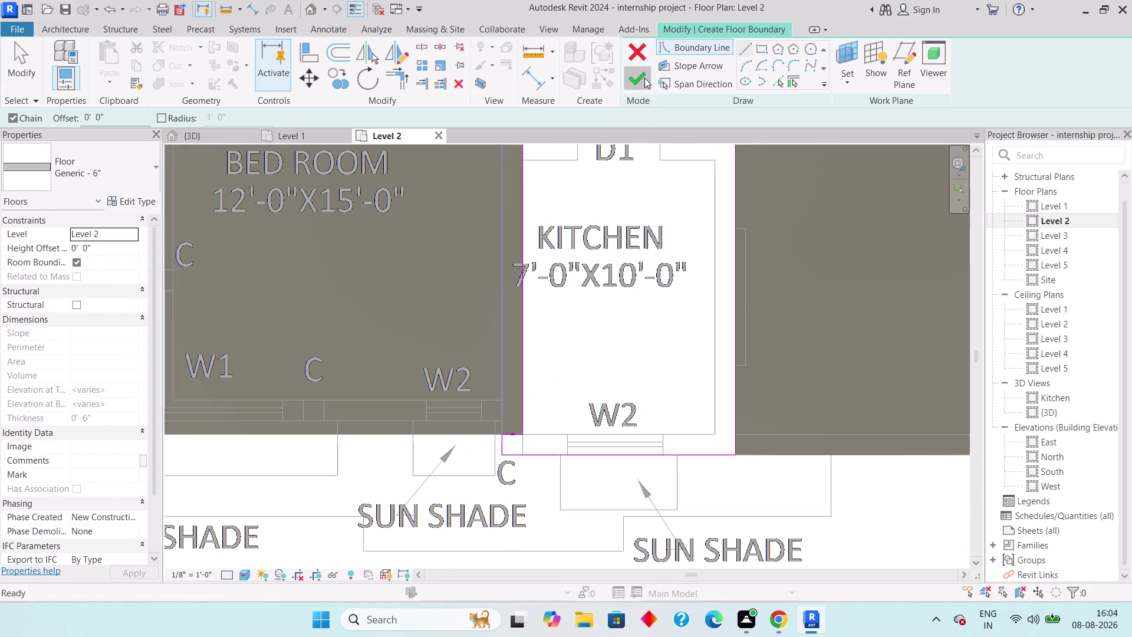
click(609, 314)
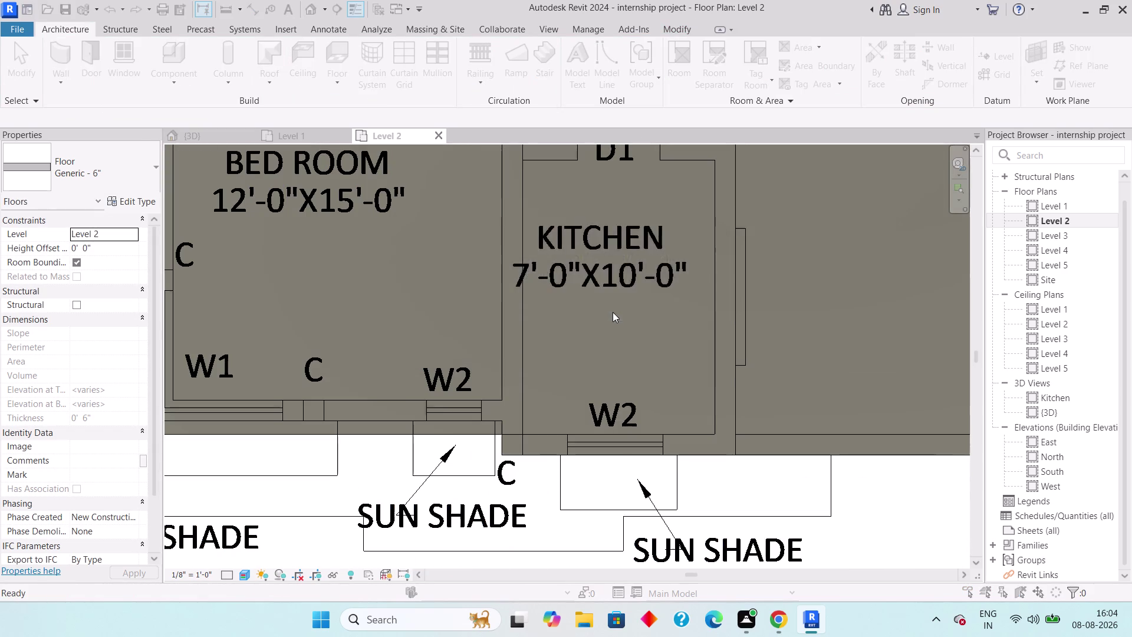
scroll(down, 3)
click(625, 352)
scroll(down, 3)
middle_drag(603, 262, 592, 358)
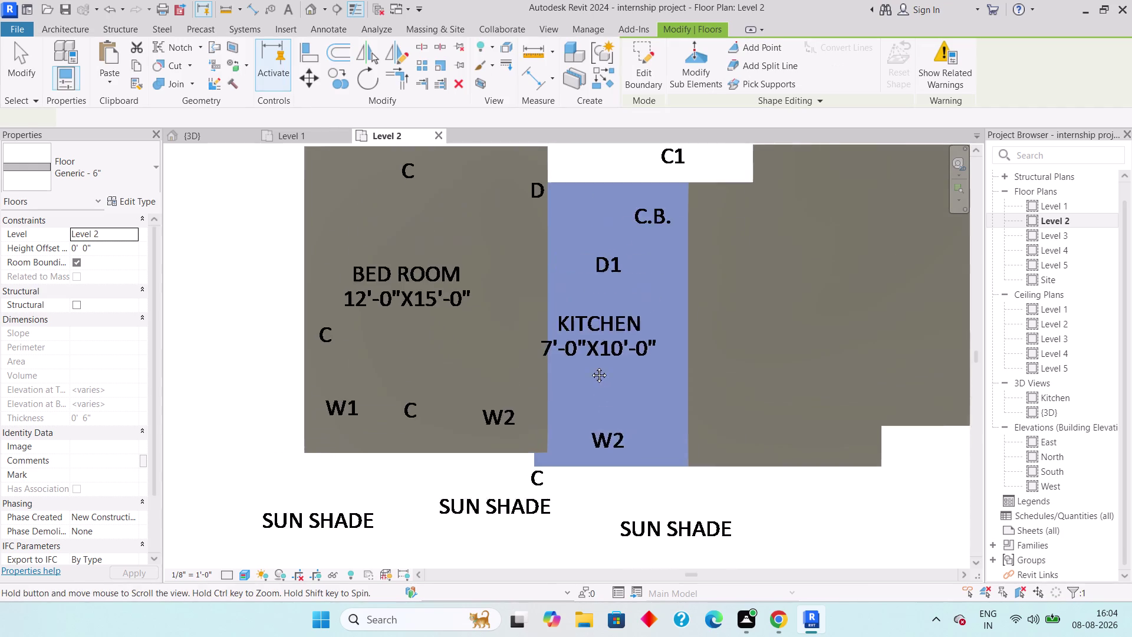
middle_drag(592, 358, 580, 409)
scroll(down, 3)
middle_drag(574, 290, 548, 391)
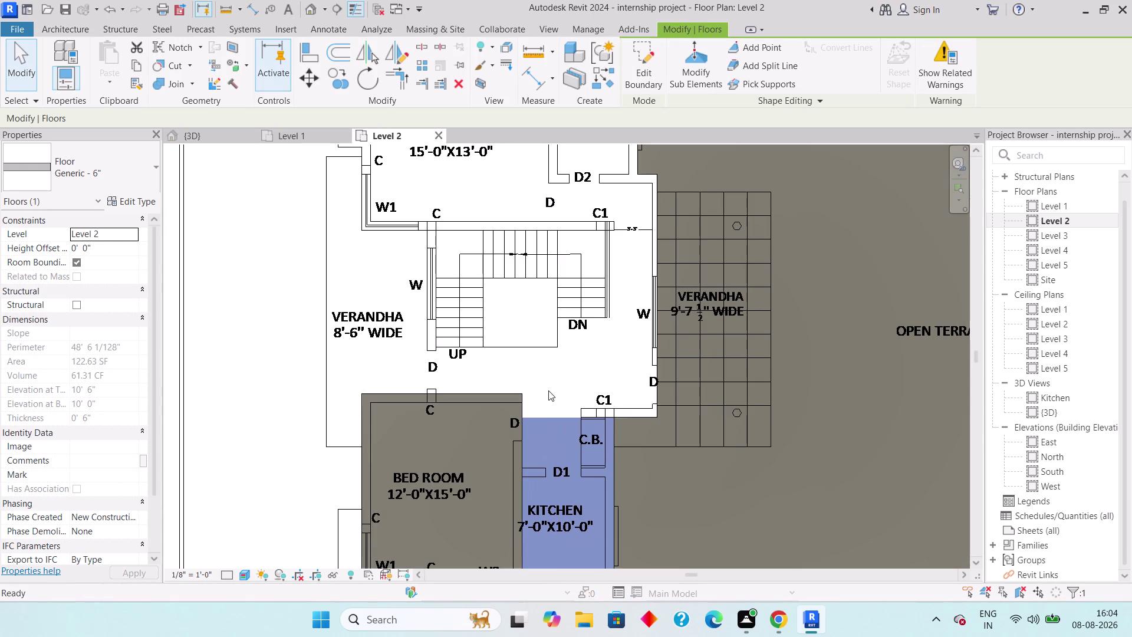
key(Escape)
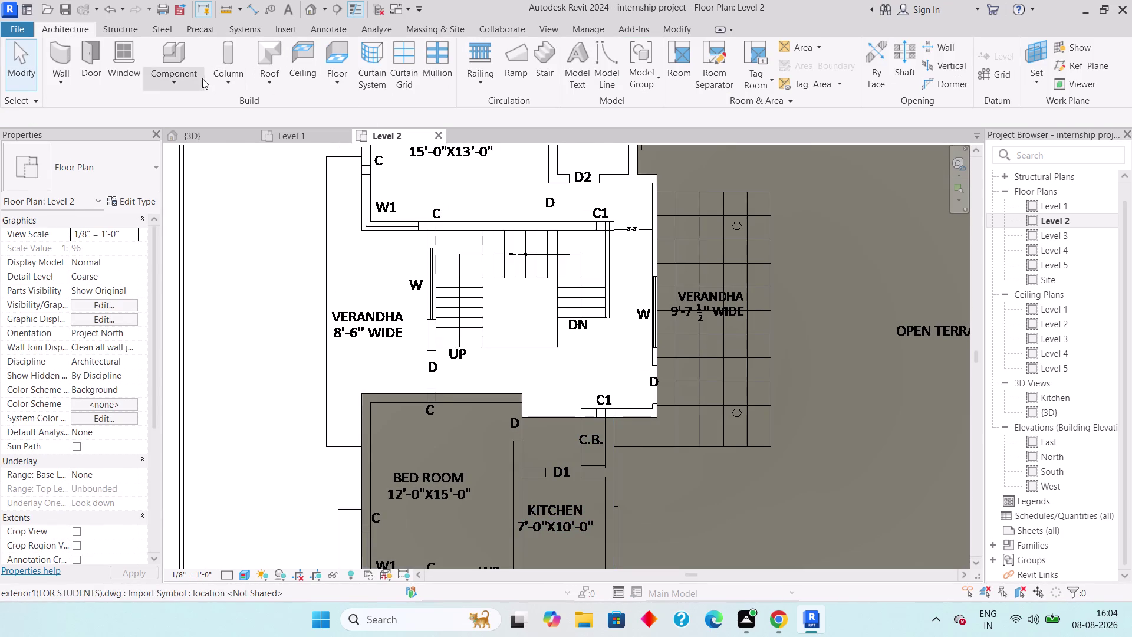
click(326, 80)
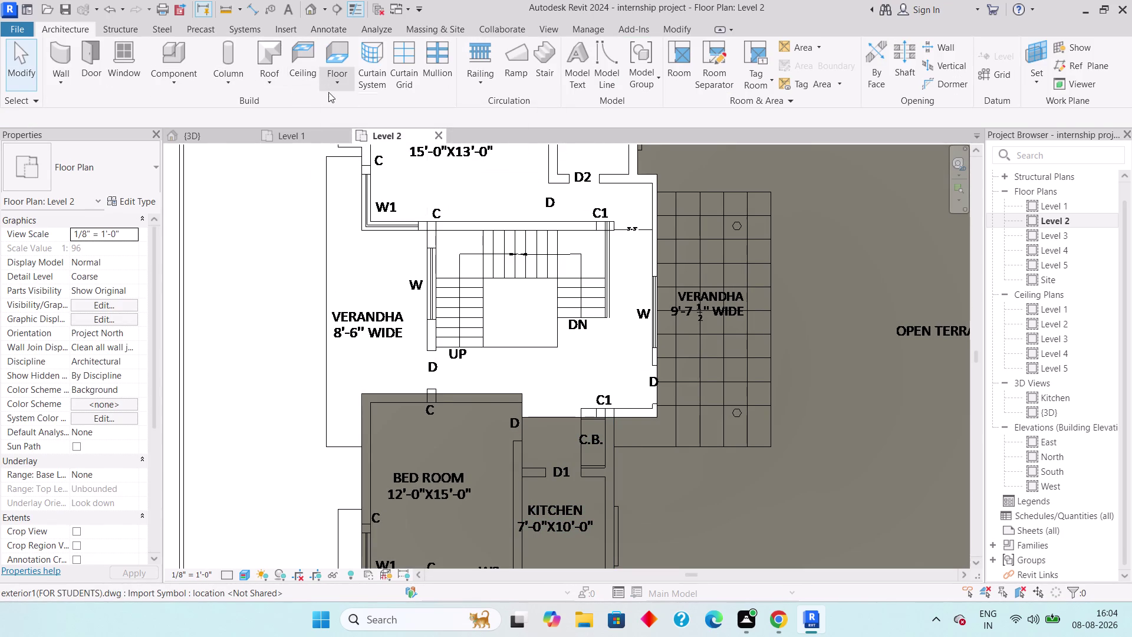
Start a Level 2 floor and trace the verandah's top and outer edges from the DWG.
click(350, 104)
middle_drag(403, 240, 378, 339)
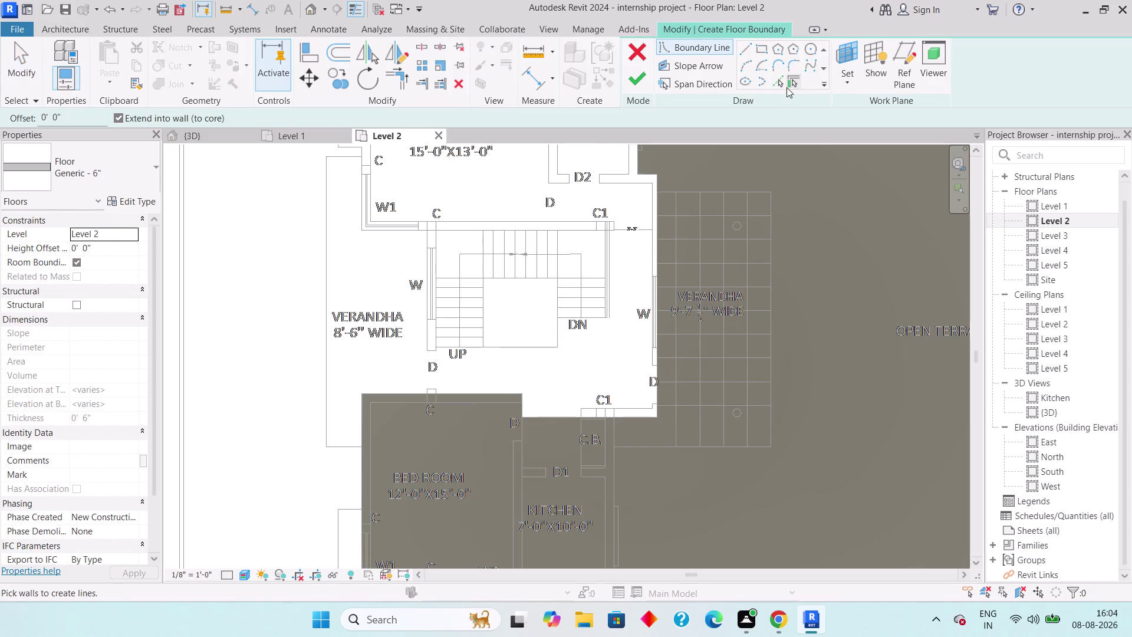
click(746, 42)
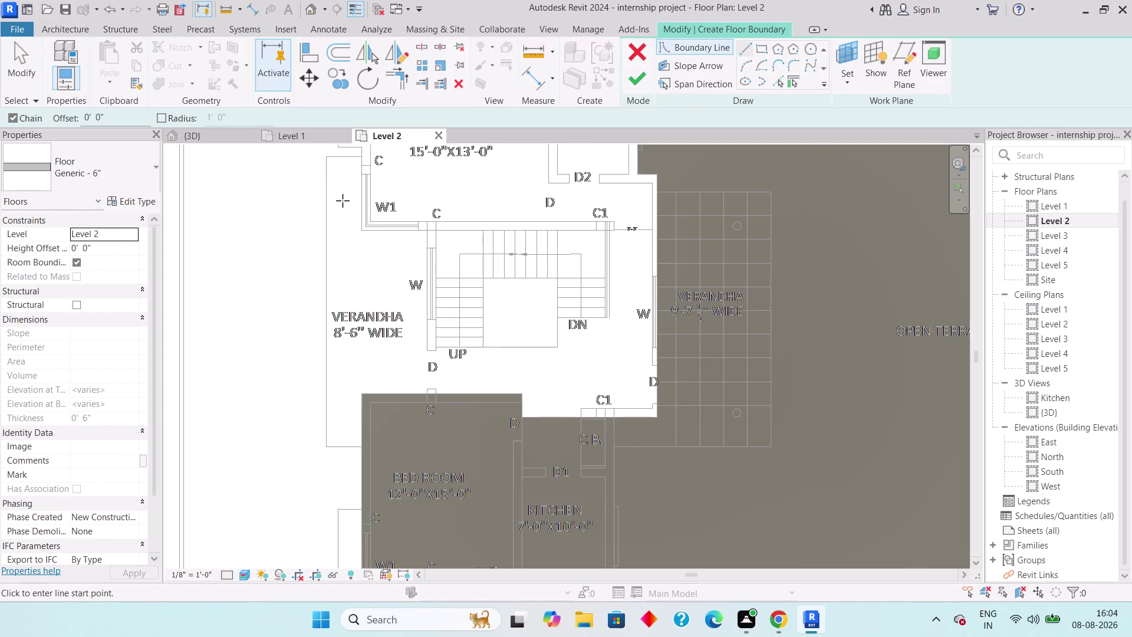
middle_drag(351, 209, 347, 309)
scroll(up, 3)
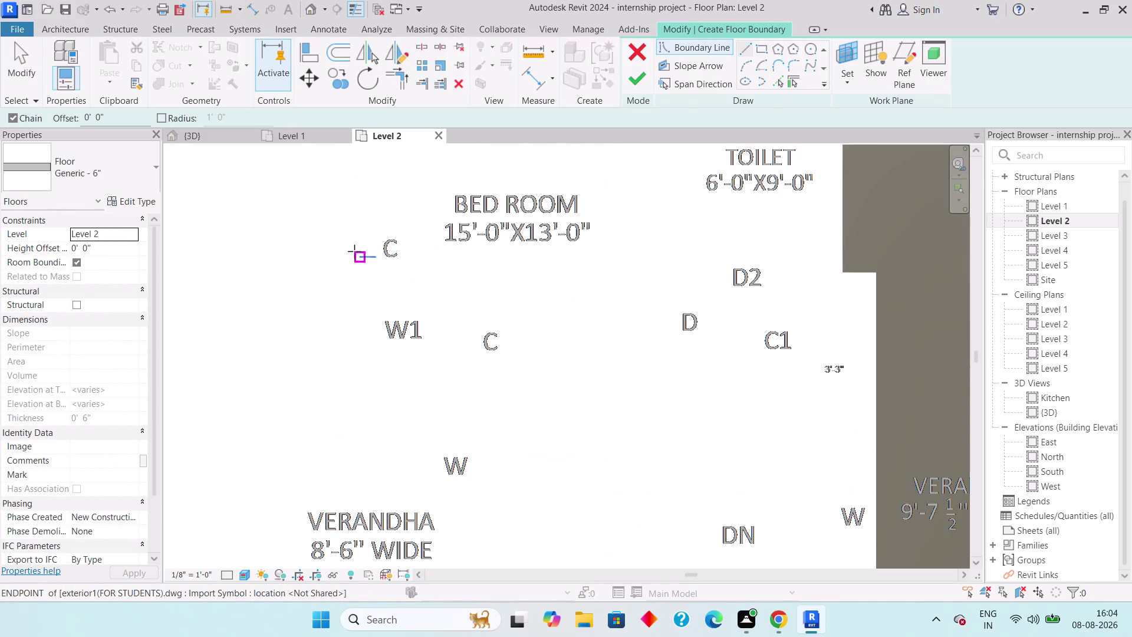
click(354, 240)
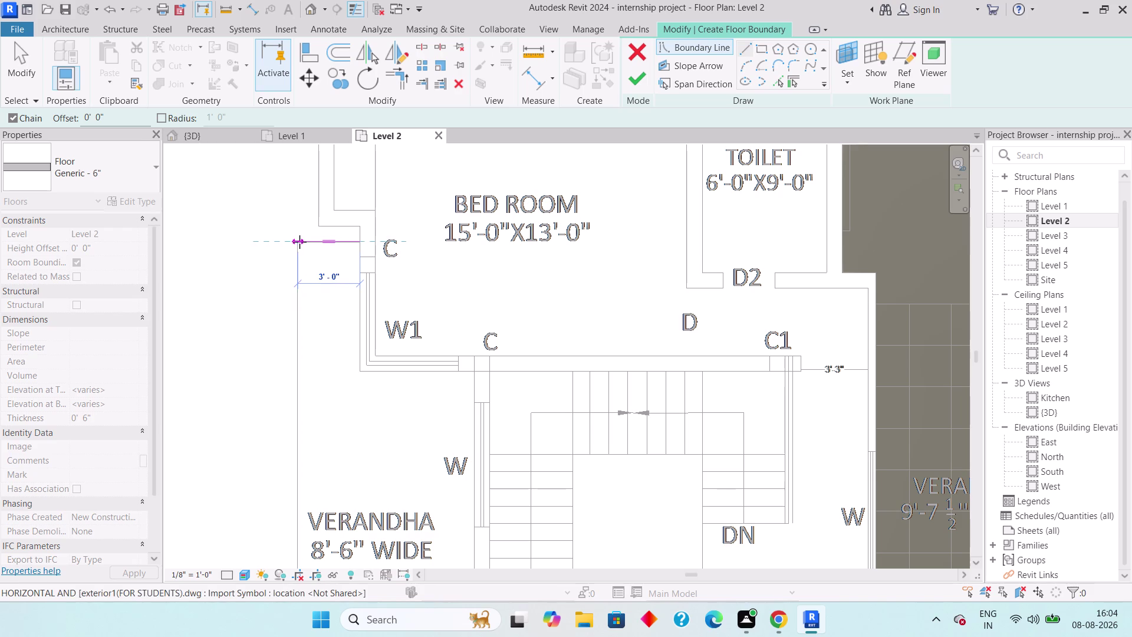
click(297, 244)
middle_drag(305, 375, 334, 216)
scroll(down, 3)
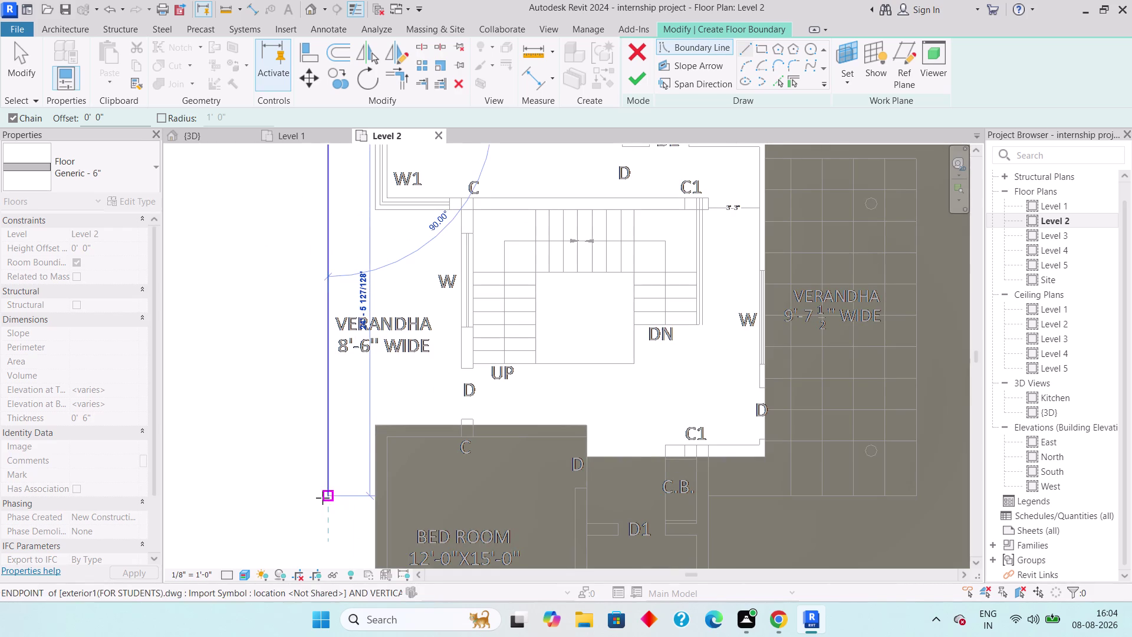
click(322, 497)
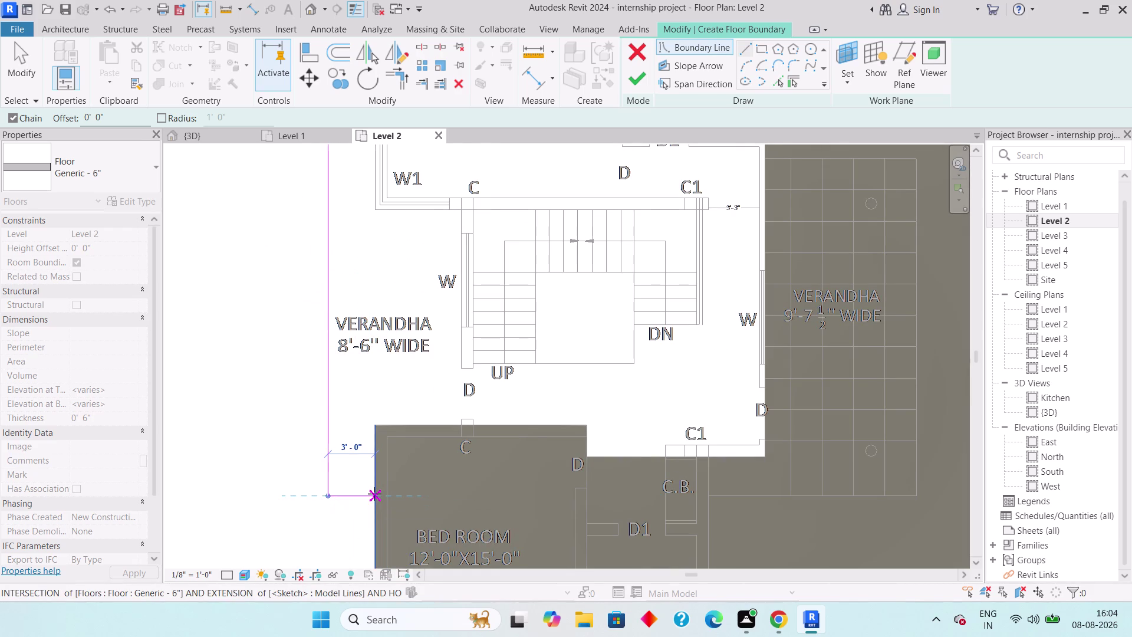
Complete the verandah outline along the bedroom and stair walls and finish the floor.
click(374, 493)
click(378, 424)
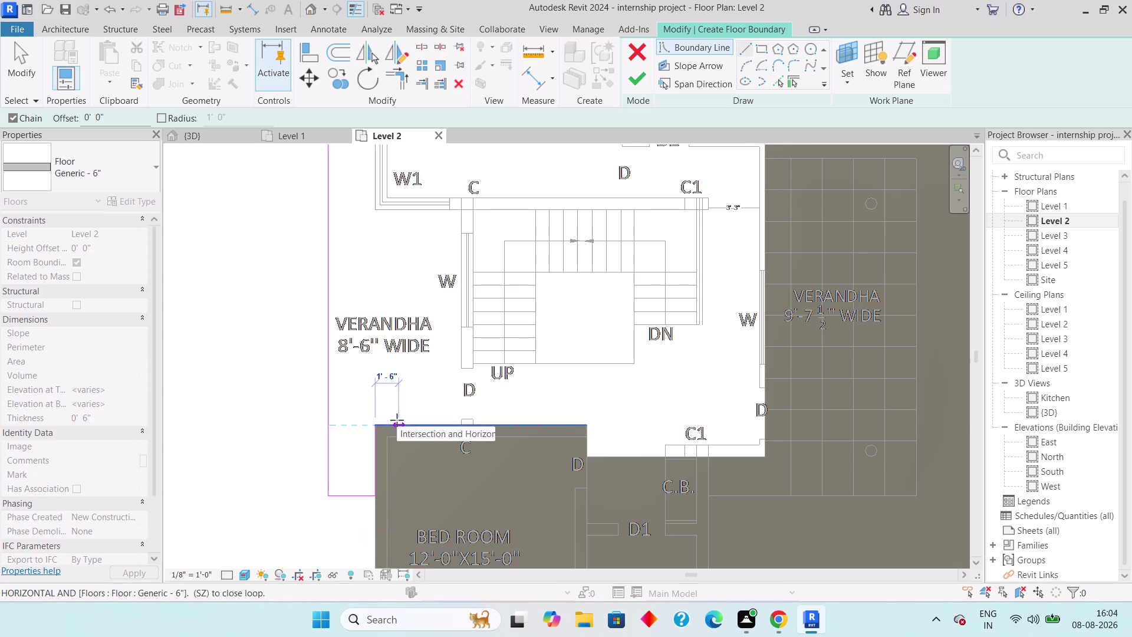
click(463, 424)
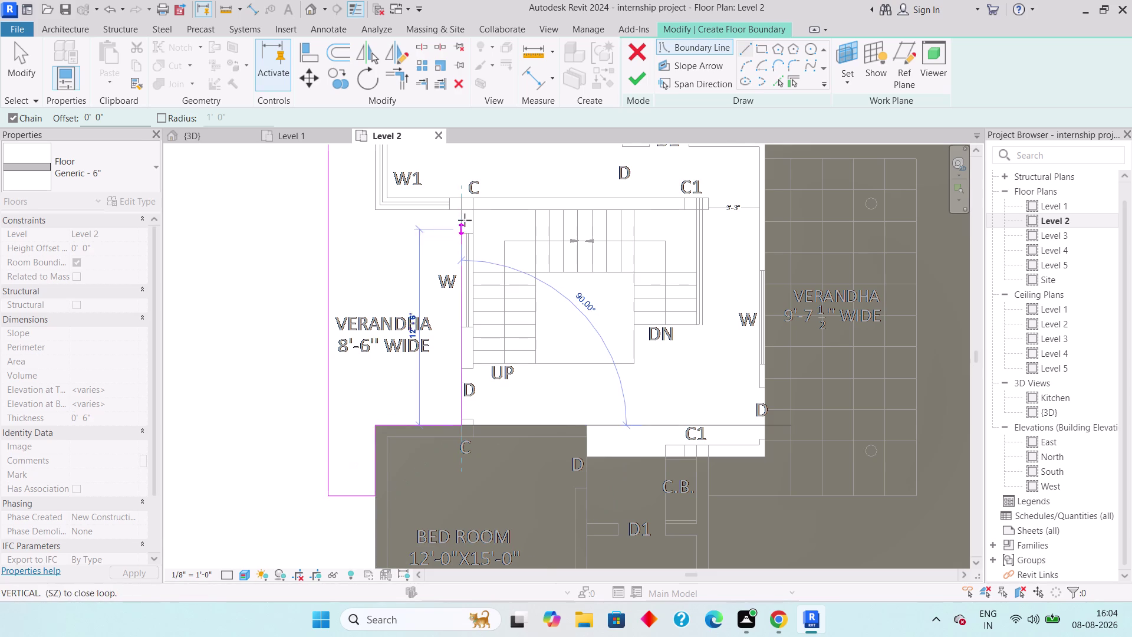
click(459, 205)
click(377, 211)
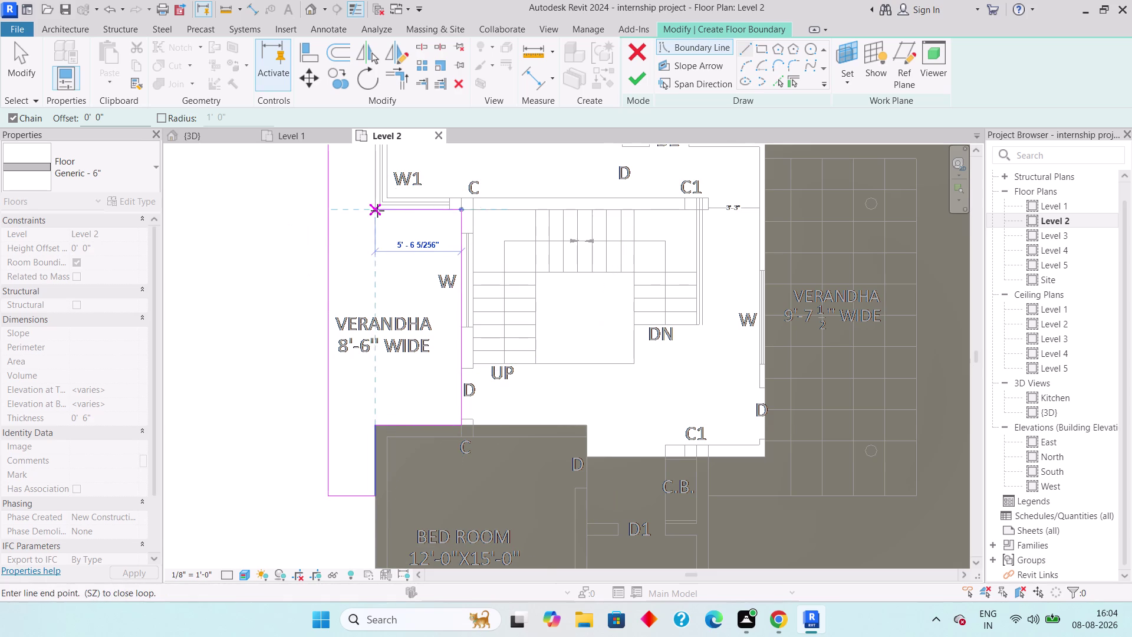
middle_drag(390, 227, 403, 383)
click(391, 264)
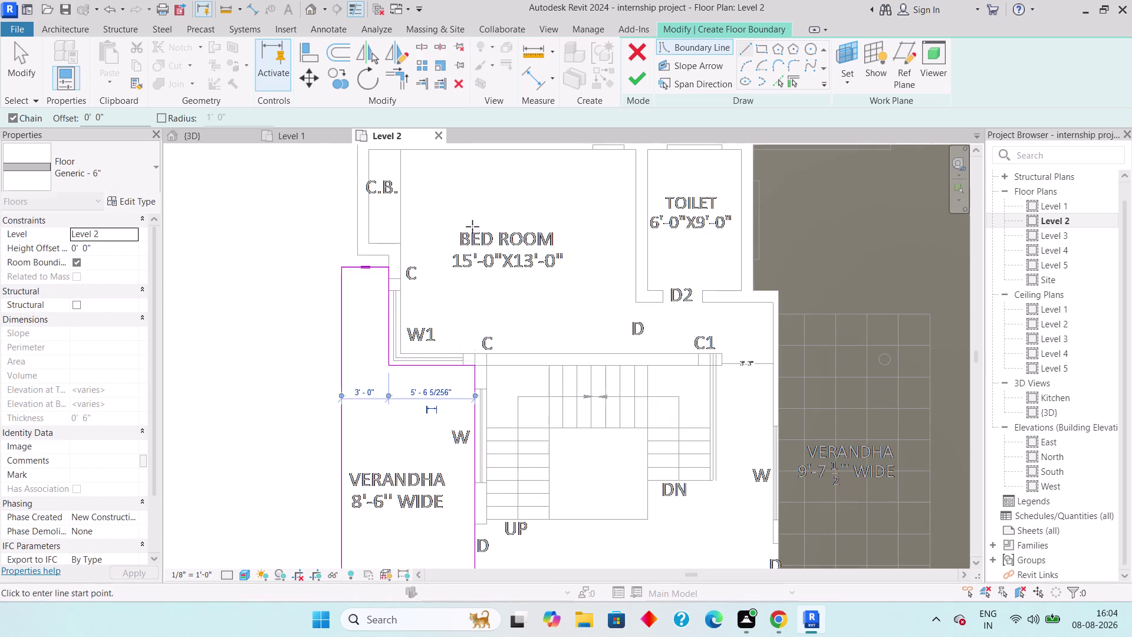
click(635, 77)
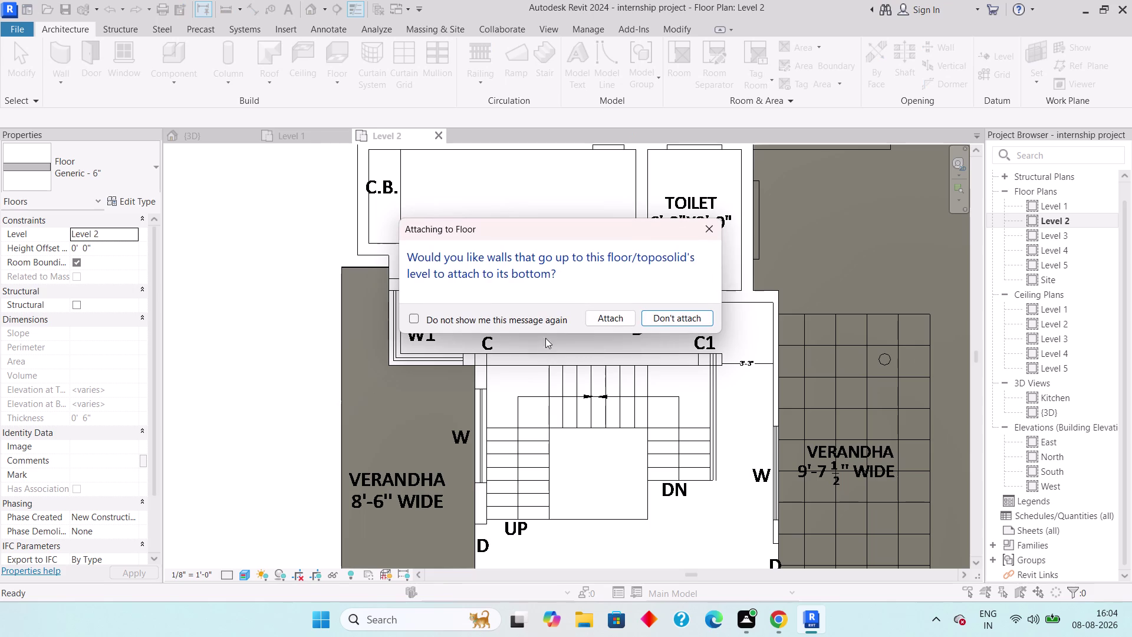
Attach the lower walls to the verandah floor, accept the warning, and select the 149.15 SF slab.
click(593, 321)
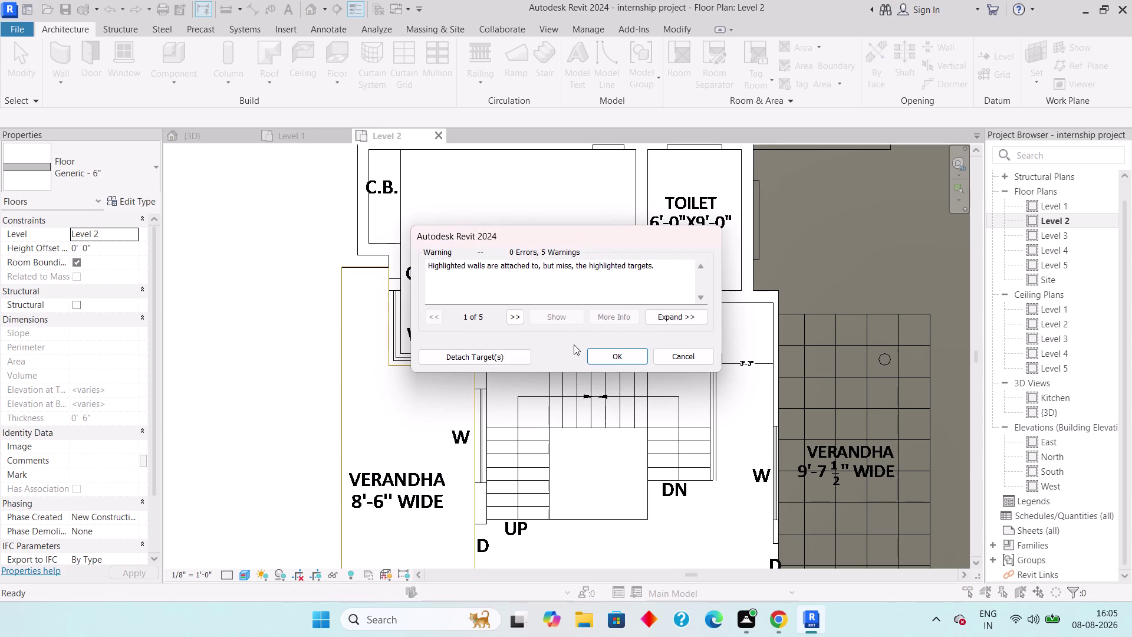
click(625, 357)
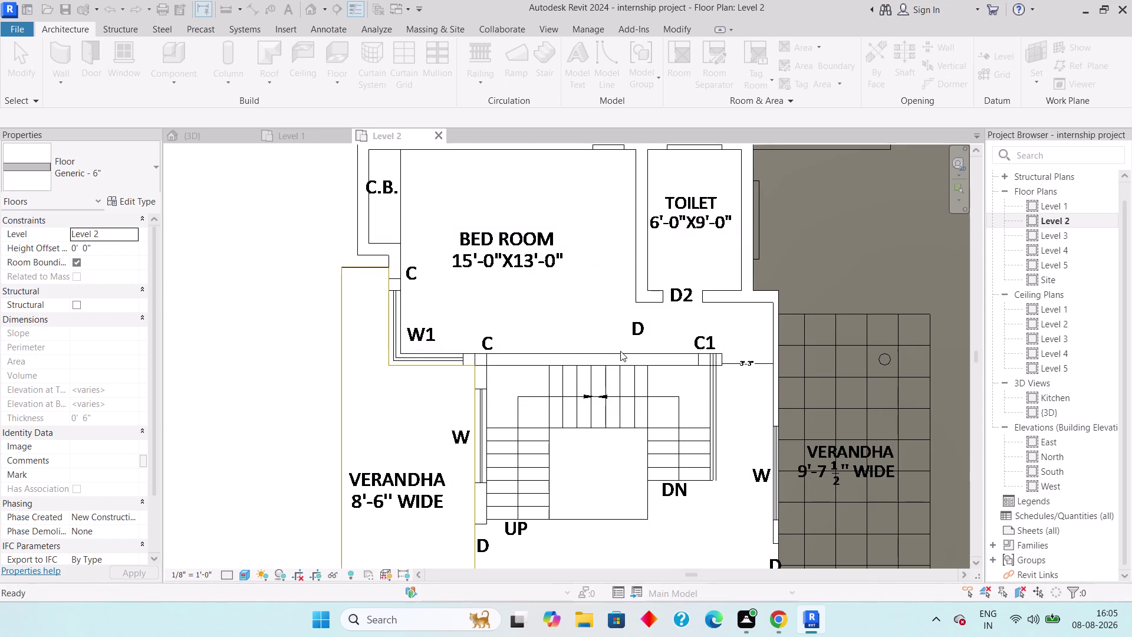
scroll(down, 3)
middle_drag(509, 322, 525, 428)
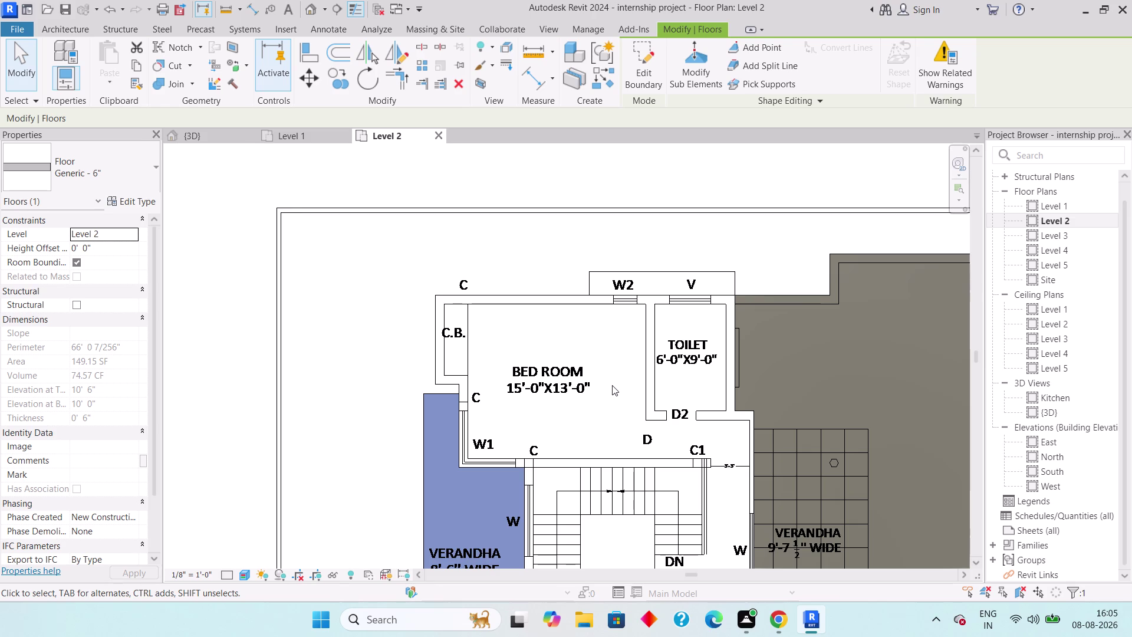
click(63, 23)
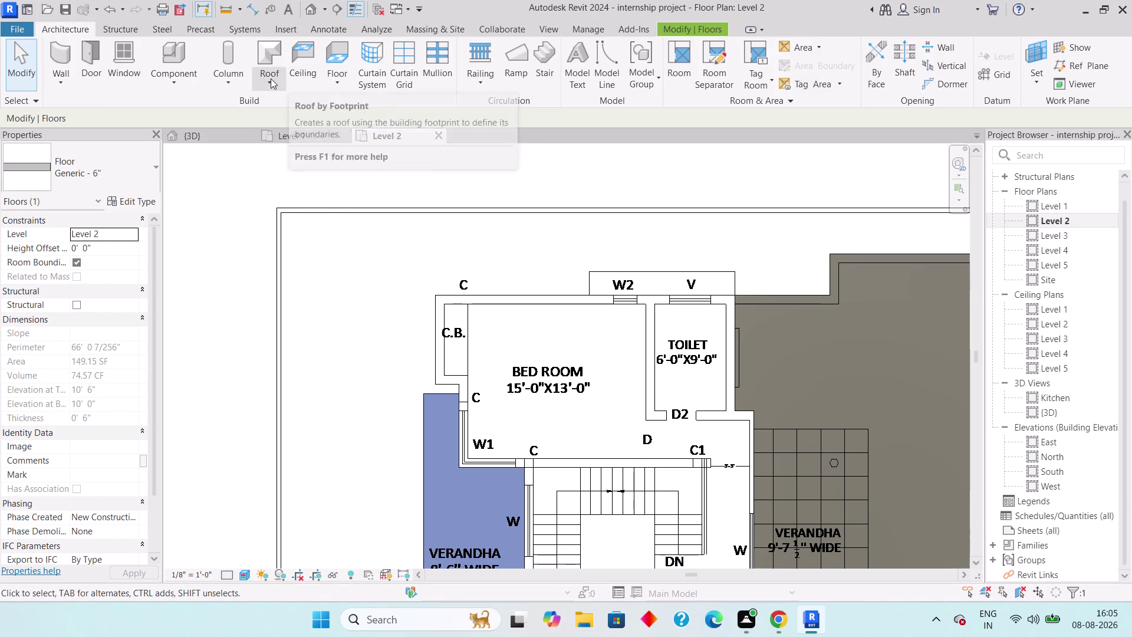
Sketch a rectangular floor boundary around the 6'-0"X9'-0" toilet and finish the slab.
click(344, 80)
click(383, 100)
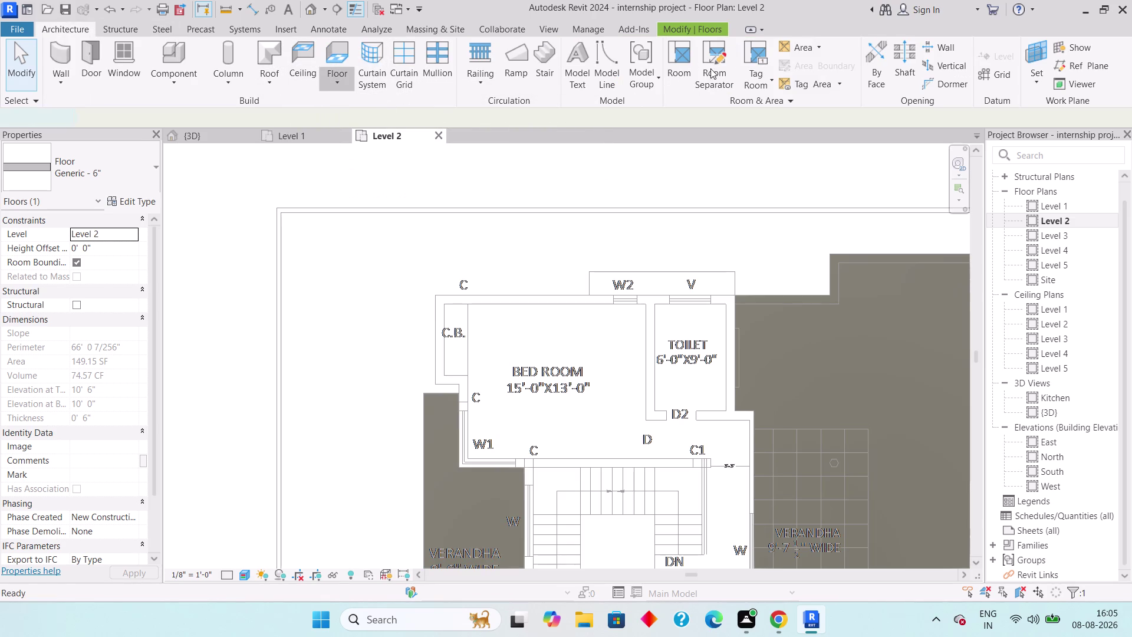
click(760, 53)
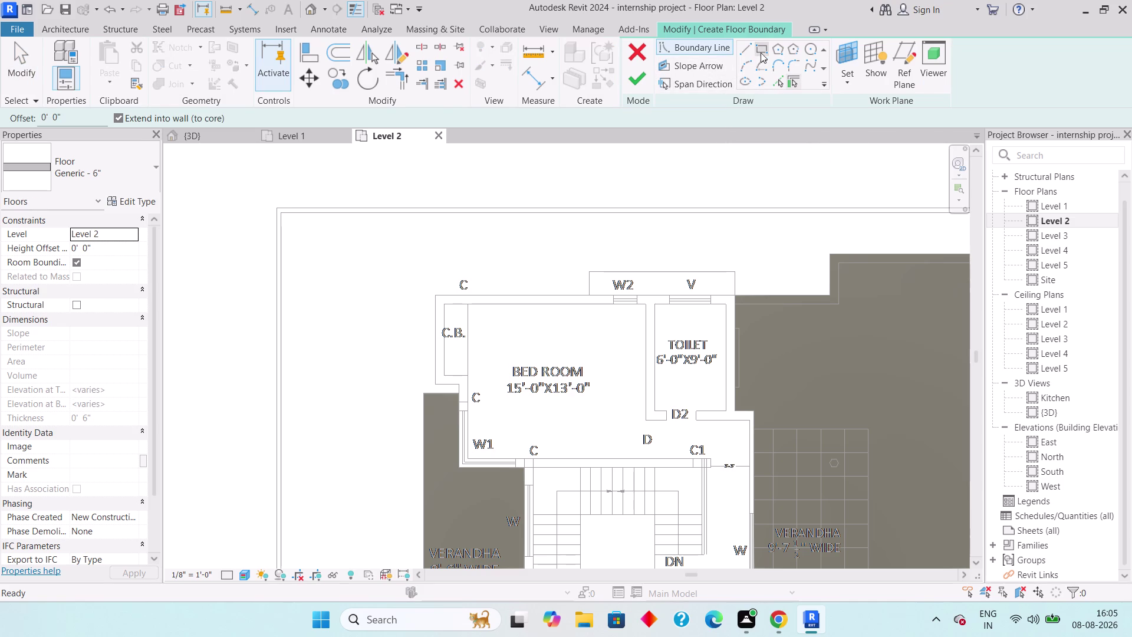
click(734, 296)
click(648, 419)
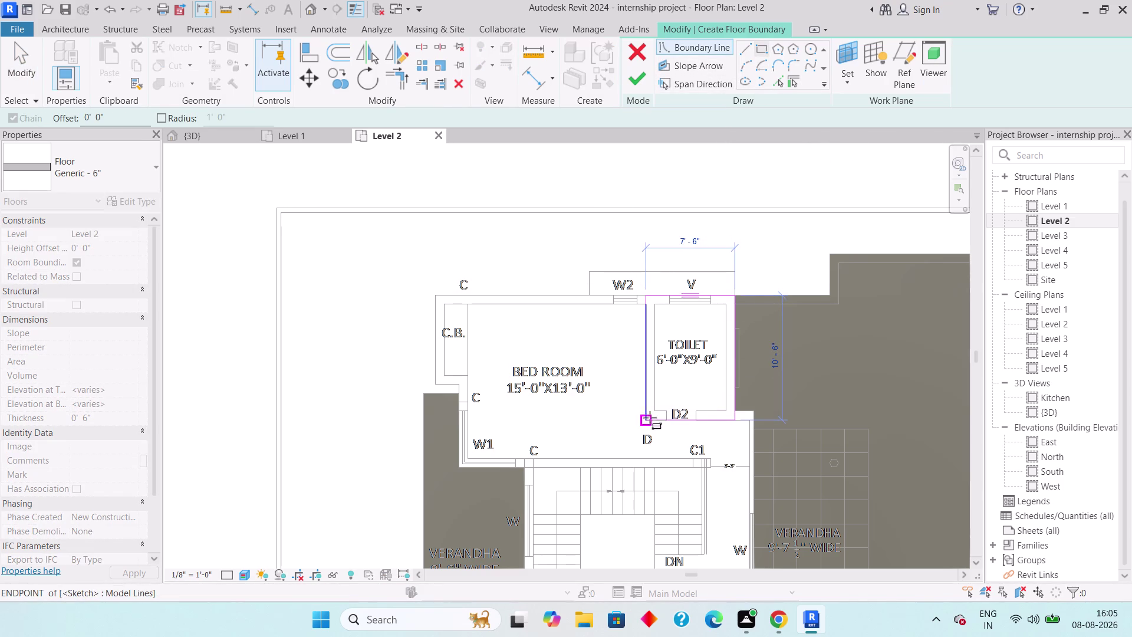
click(637, 78)
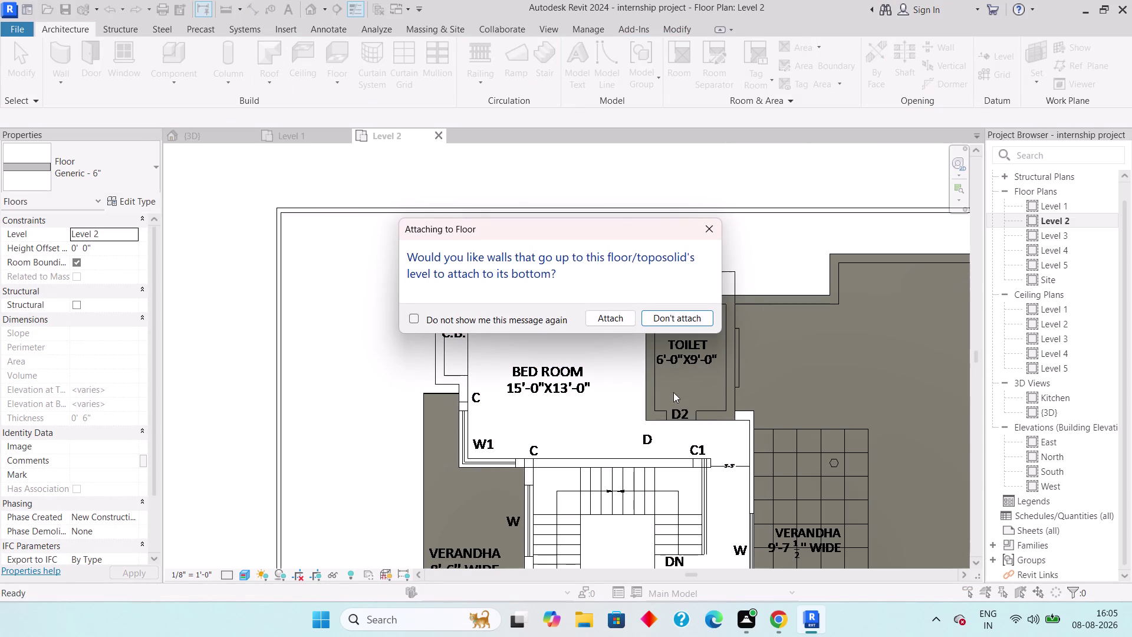
Attach the walls below to the 78.75 SF toilet floor and accept the warning.
click(602, 311)
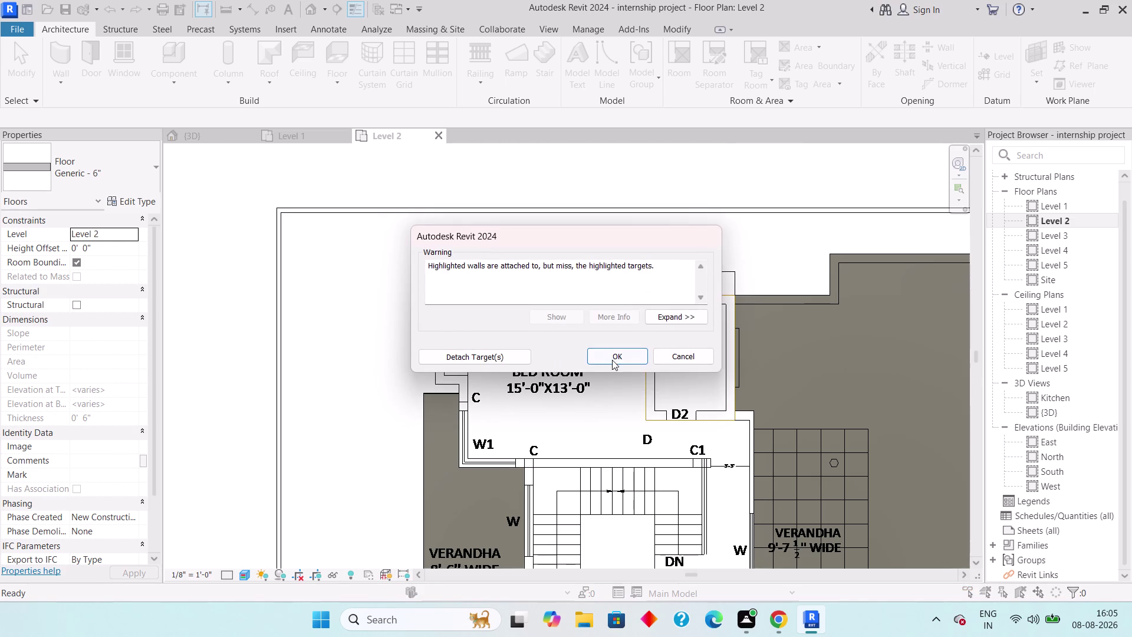
click(613, 358)
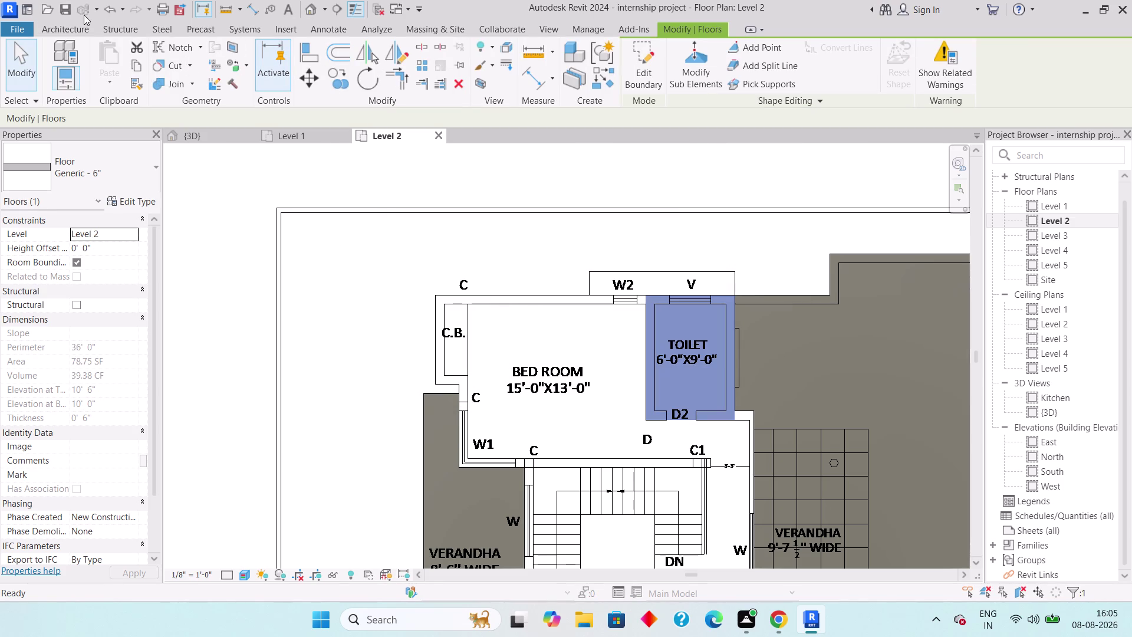
click(82, 25)
click(332, 84)
click(350, 105)
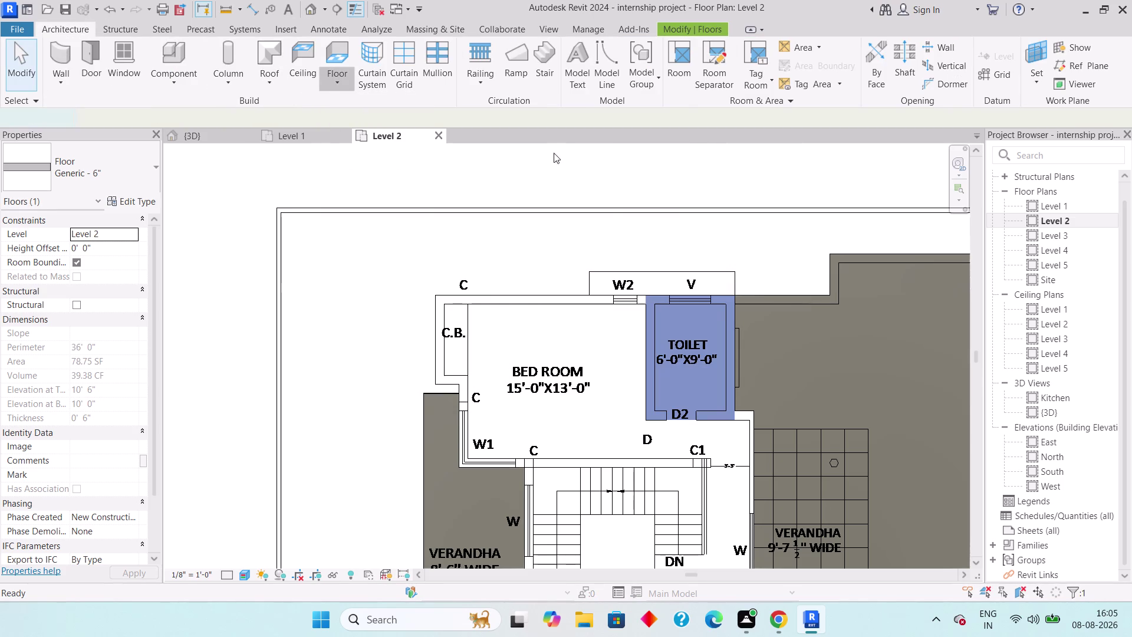
Sketch the bed room outline's top and left edges around the C.B. cupboard corner.
click(748, 49)
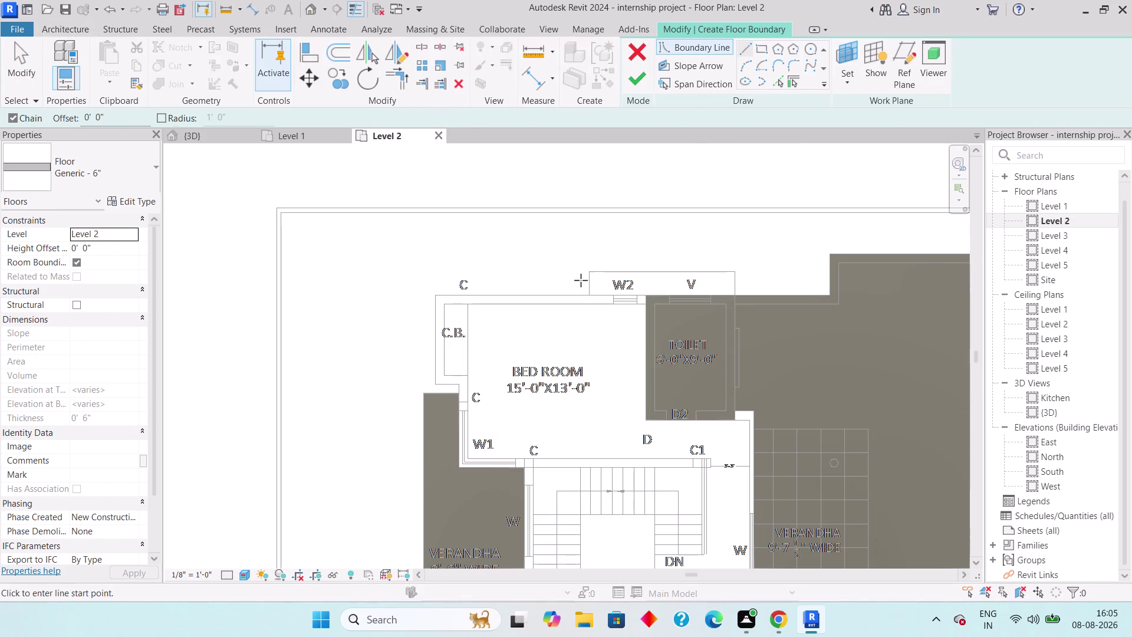
click(650, 289)
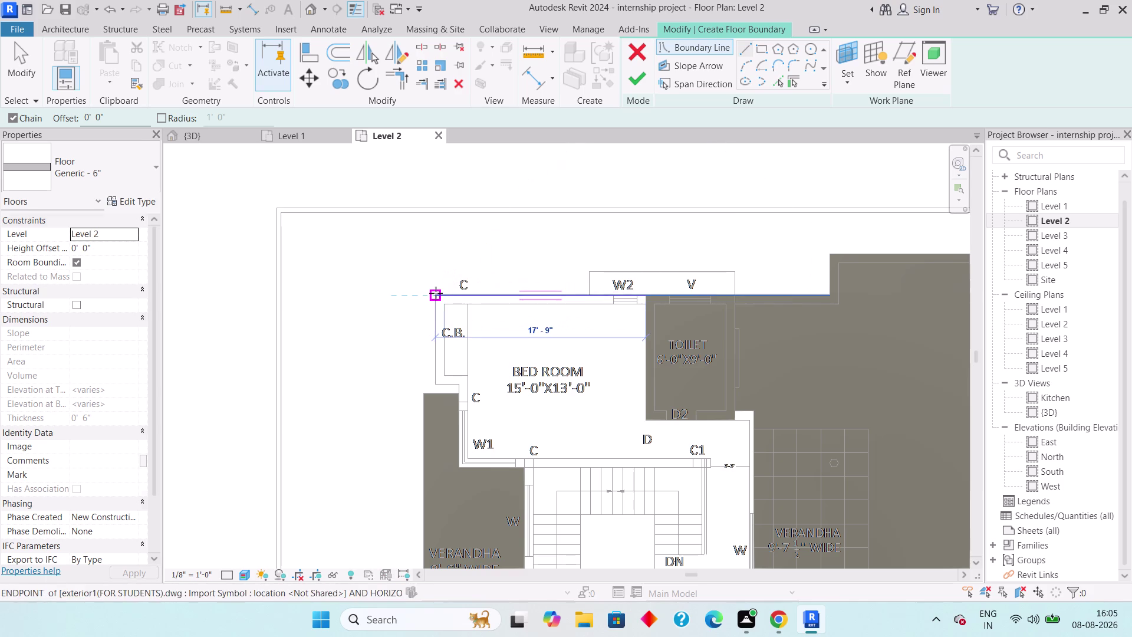
click(436, 293)
click(438, 385)
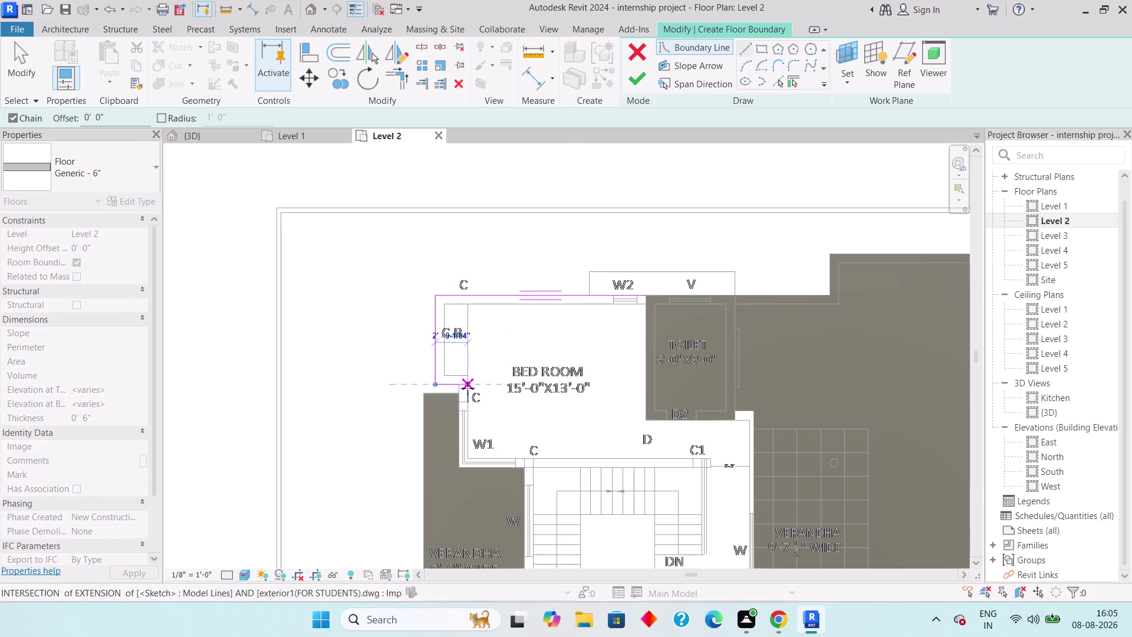
click(457, 386)
click(454, 463)
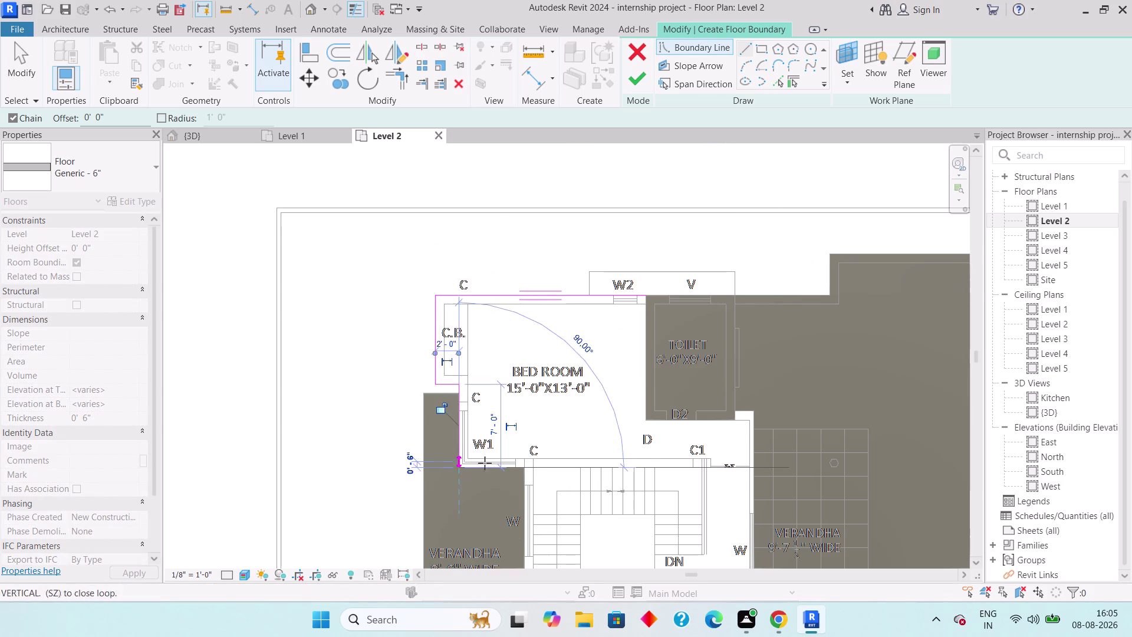
Close the bed room outline along the bottom edge, past door D and below the toilet.
scroll(up, 3)
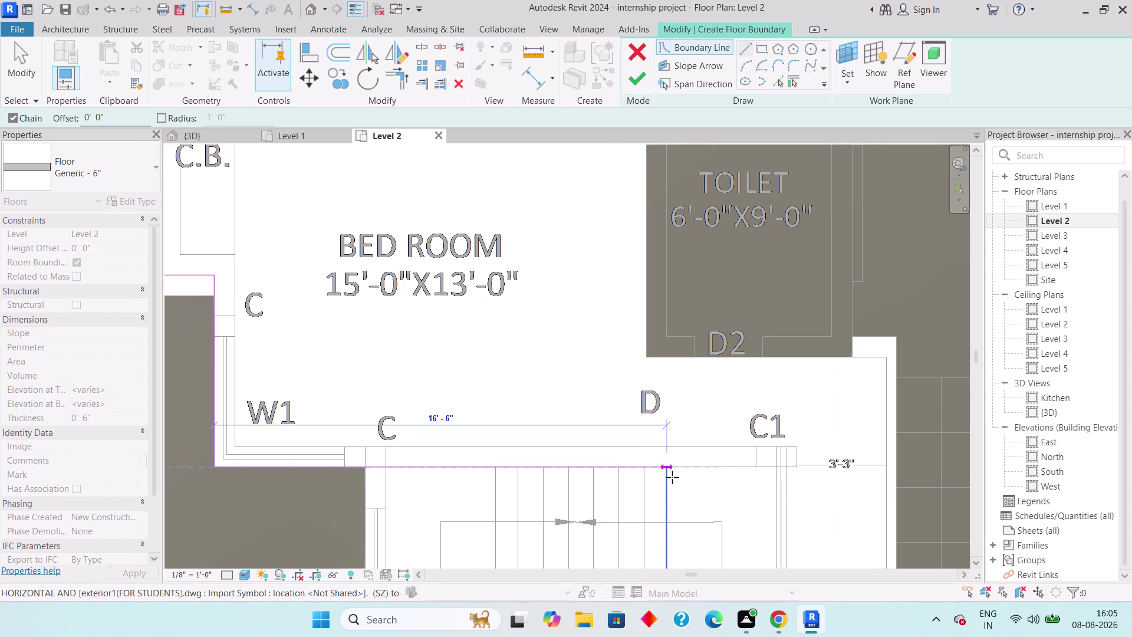
click(672, 476)
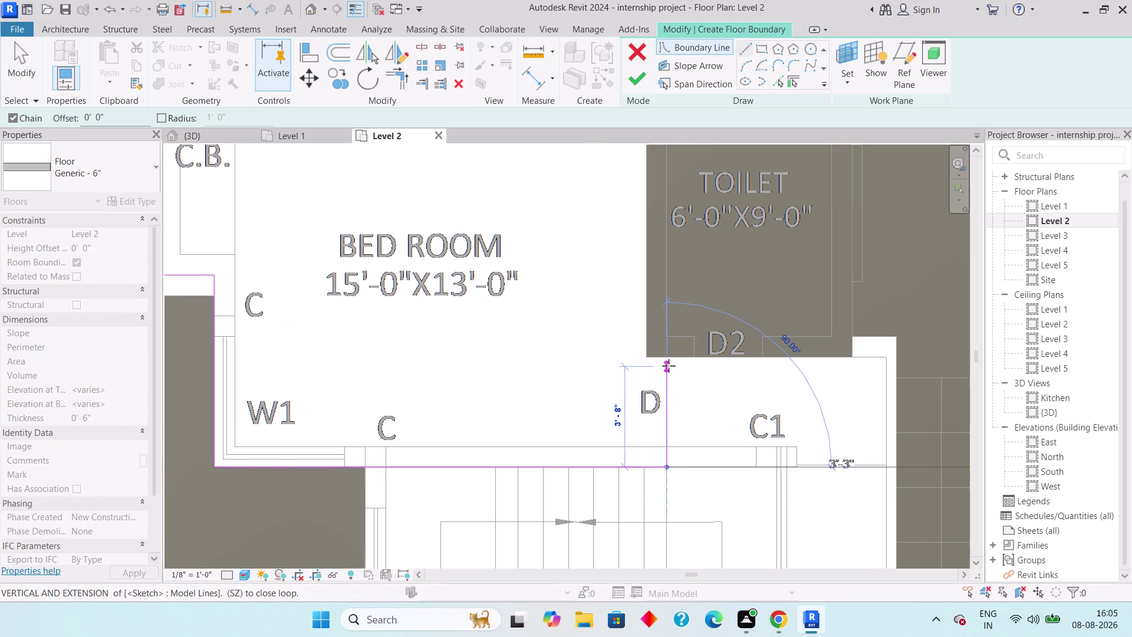
click(668, 360)
click(651, 356)
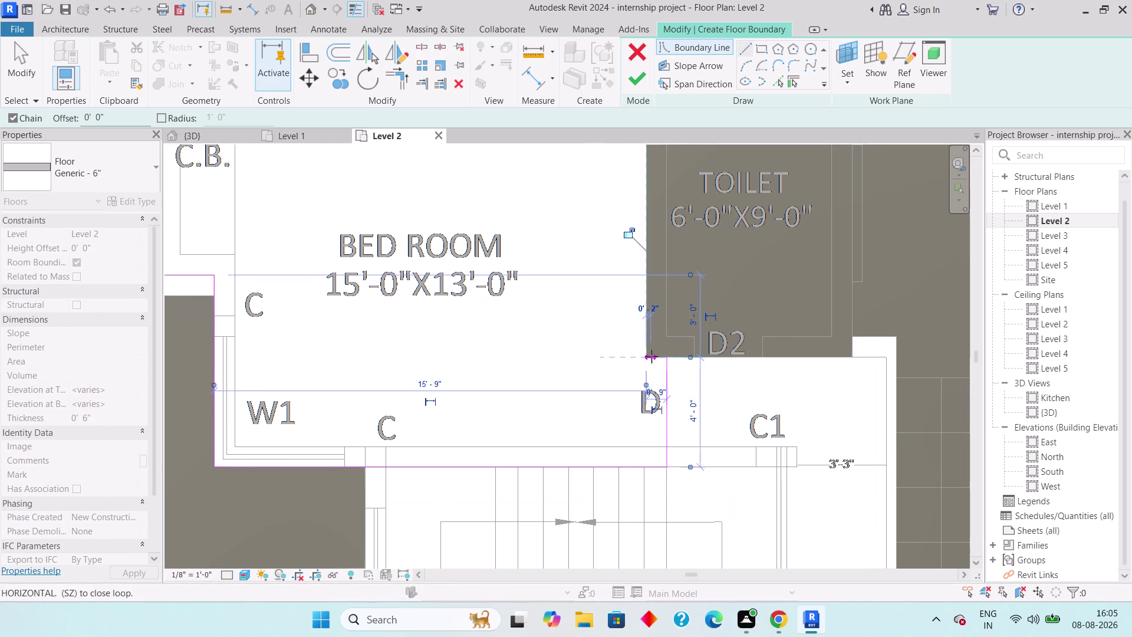
middle_drag(659, 309, 614, 516)
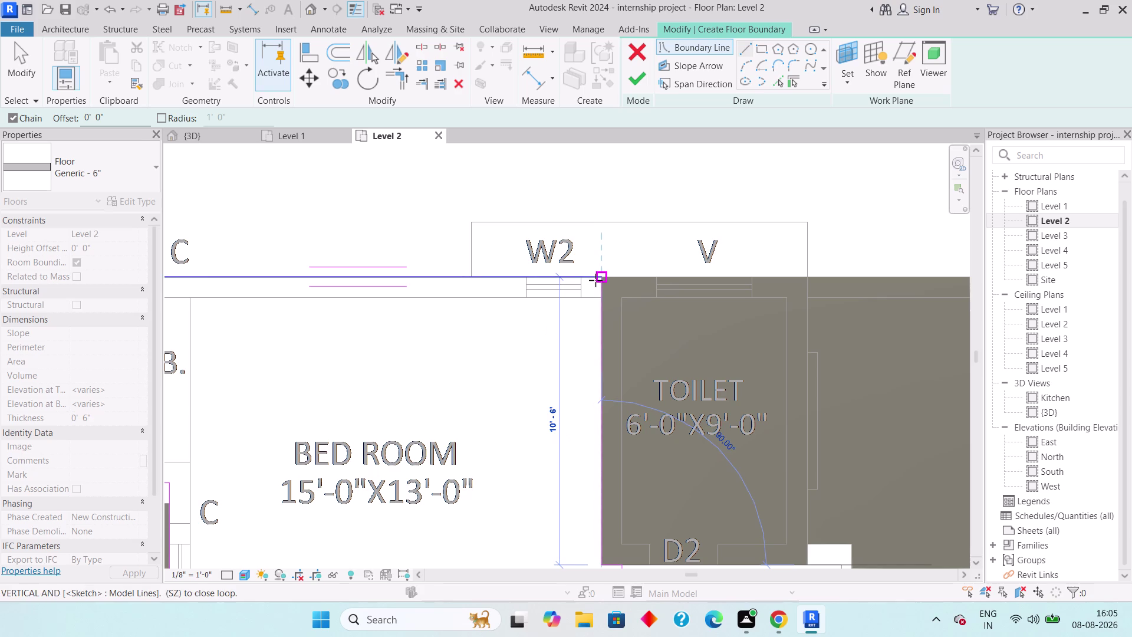
click(596, 280)
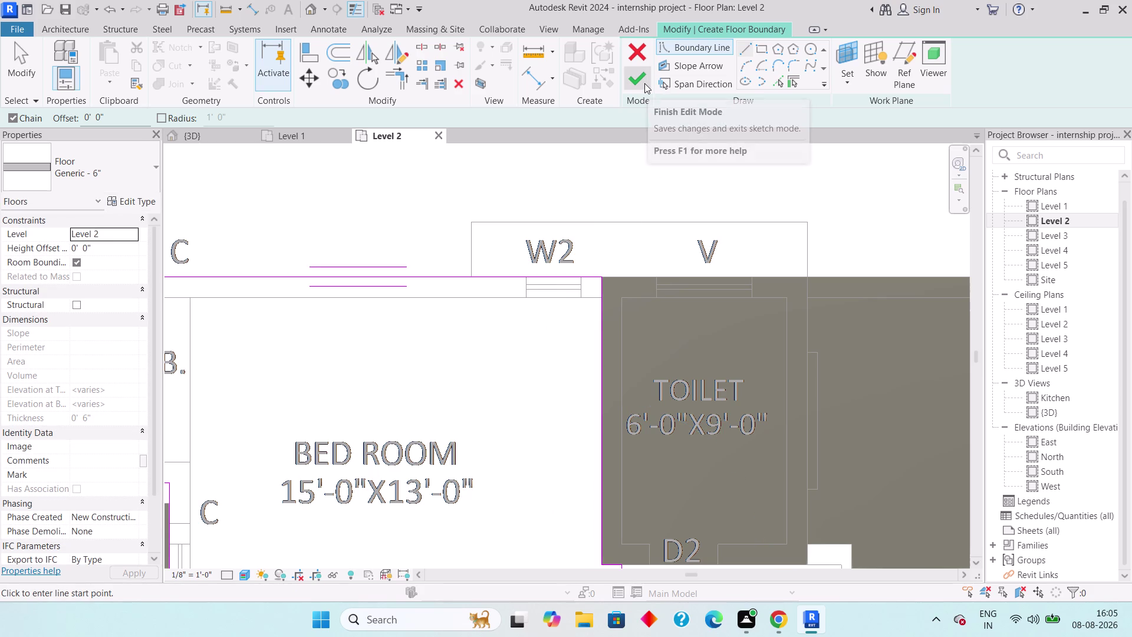
Finish the 246.38 SF bed room floor, attach the walls below, and deselect it.
click(644, 83)
click(610, 321)
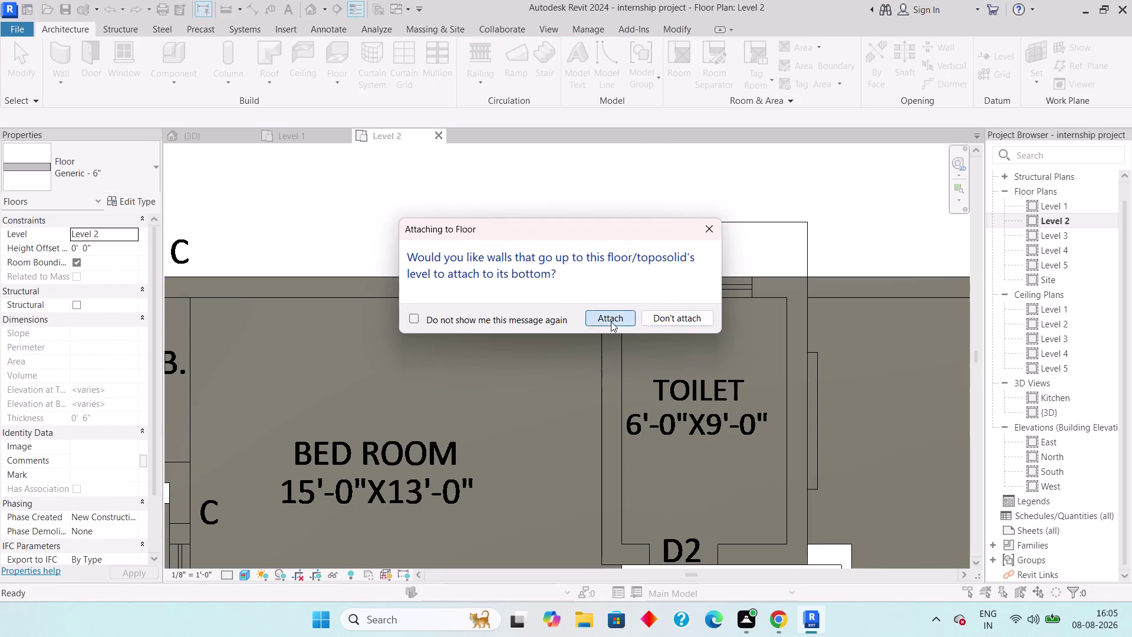
scroll(down, 3)
click(602, 362)
scroll(down, 3)
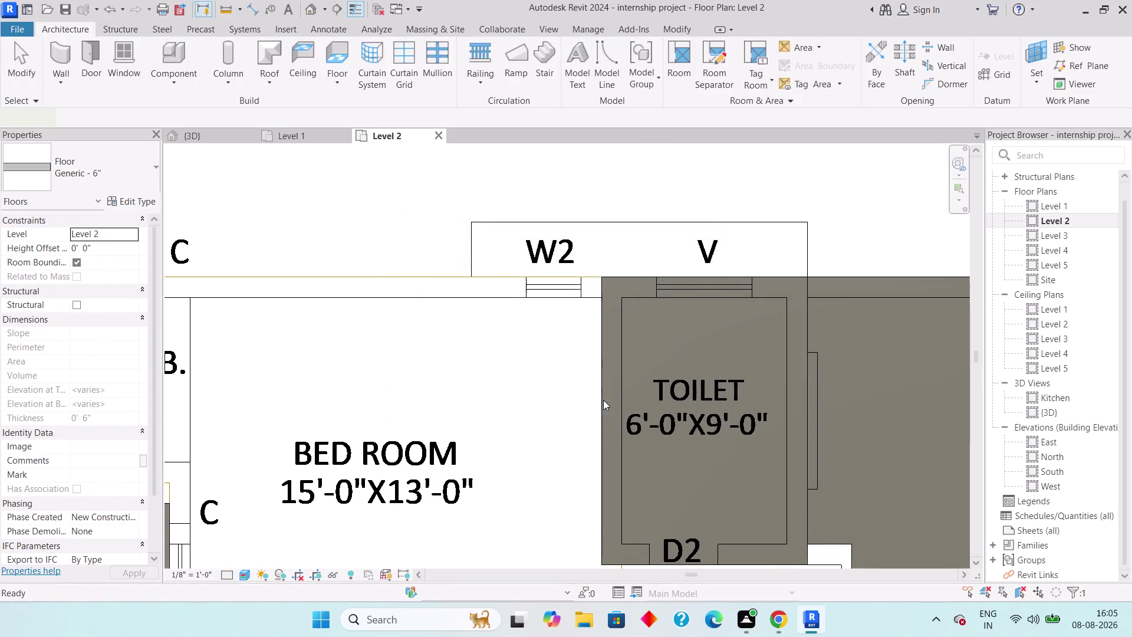
scroll(down, 3)
middle_drag(597, 437, 595, 305)
scroll(down, 3)
middle_drag(625, 390, 608, 355)
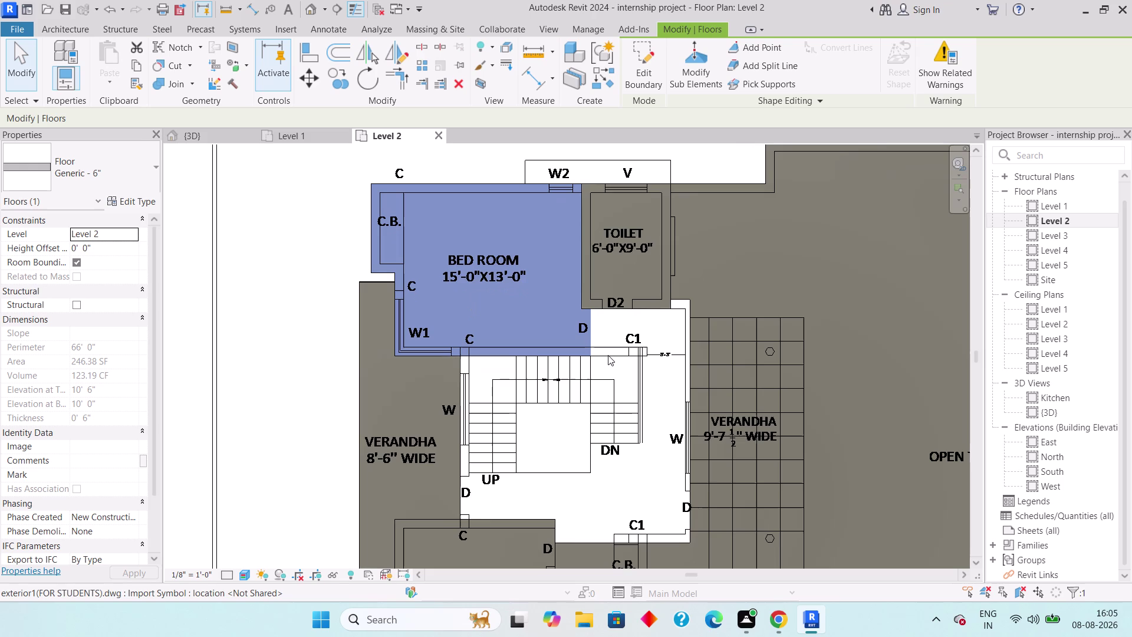
key(Escape)
middle_drag(616, 424, 616, 372)
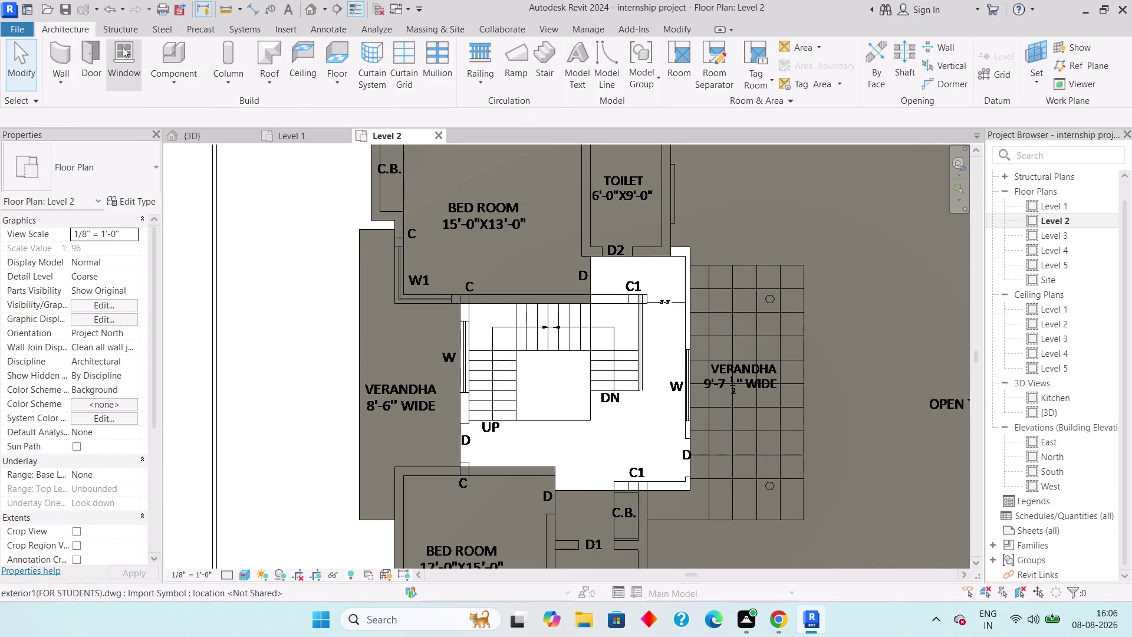
Start a line-boundary floor and trace the stair lobby's top and right edges.
click(344, 80)
click(357, 110)
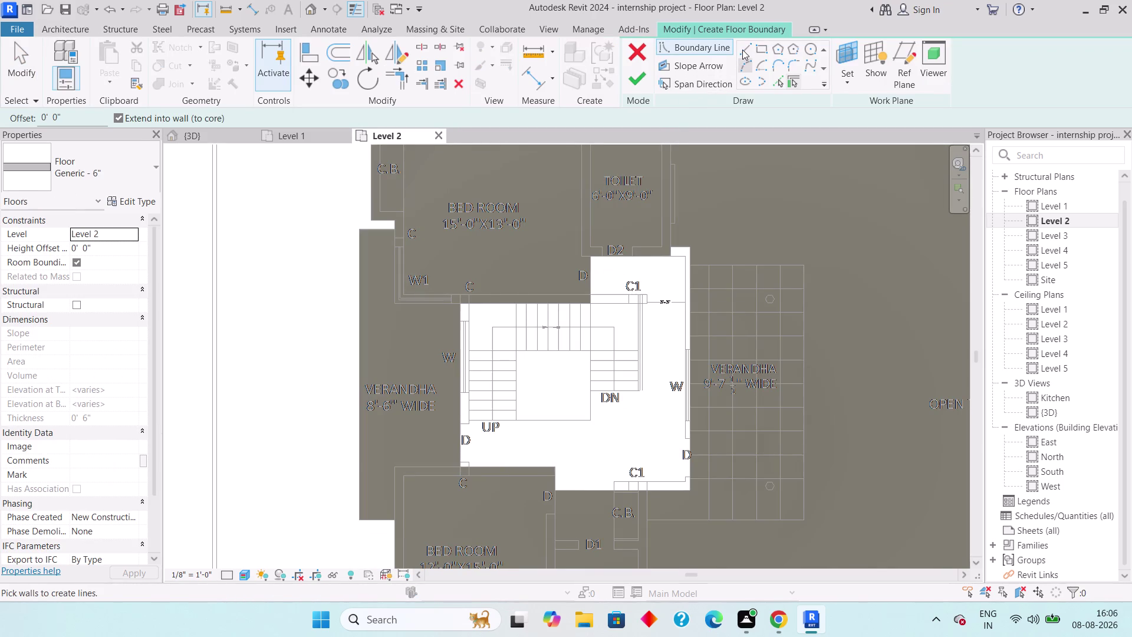
click(742, 48)
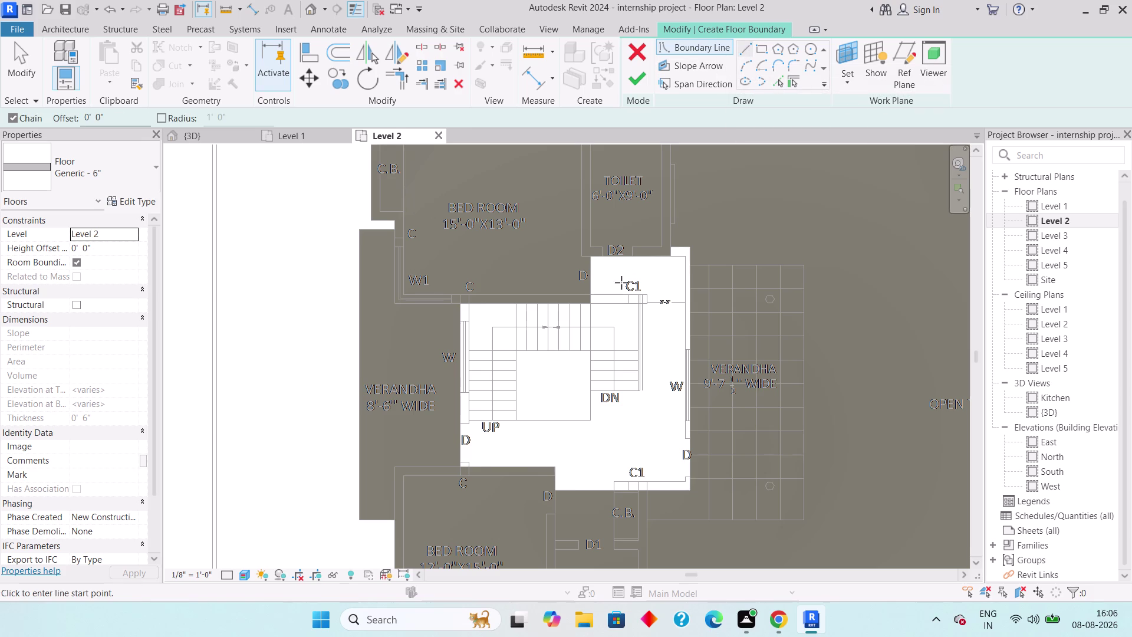
scroll(up, 3)
click(704, 217)
click(756, 224)
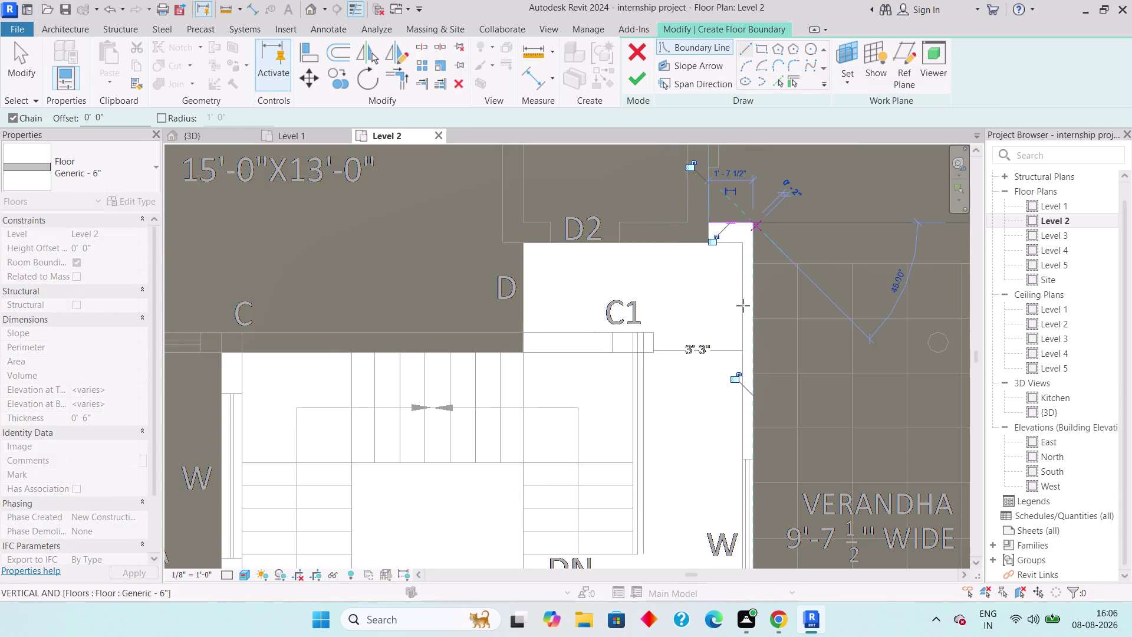
middle_drag(741, 340, 710, 158)
middle_drag(668, 525, 662, 378)
scroll(down, 3)
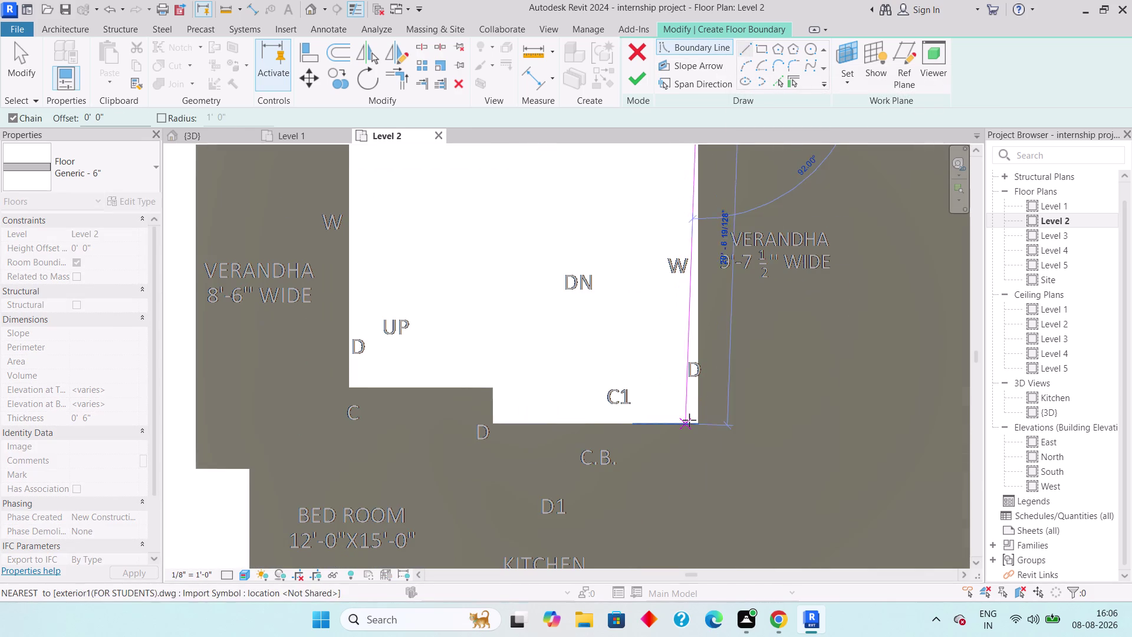
drag(695, 421, 682, 421)
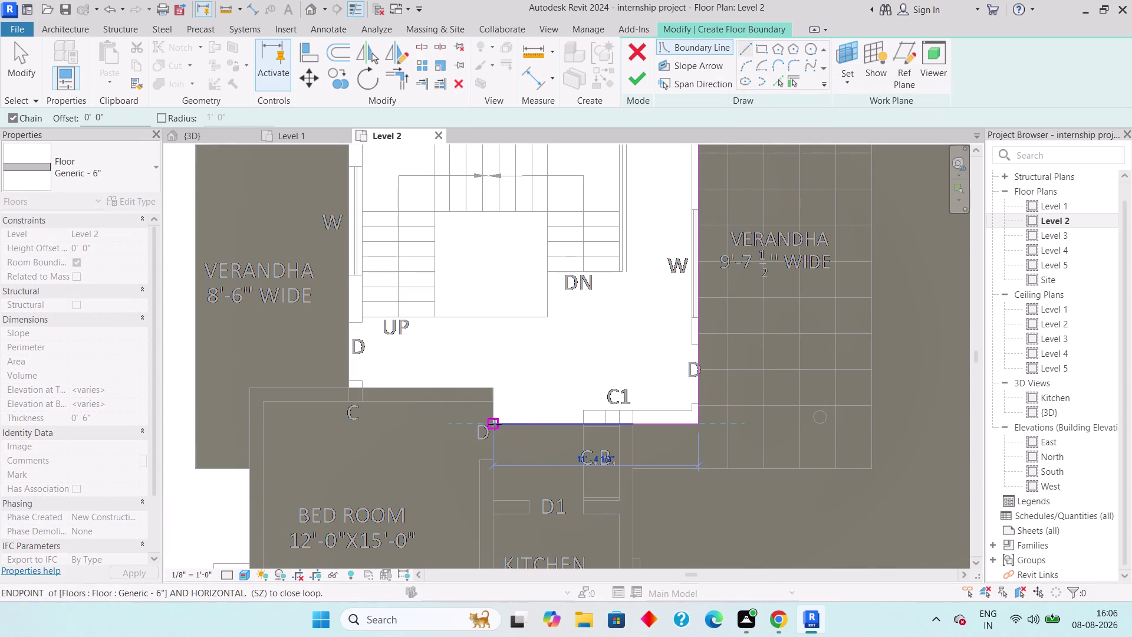
Trace the lobby outline past doors D and C and close it at the D2 corner.
click(495, 424)
click(496, 389)
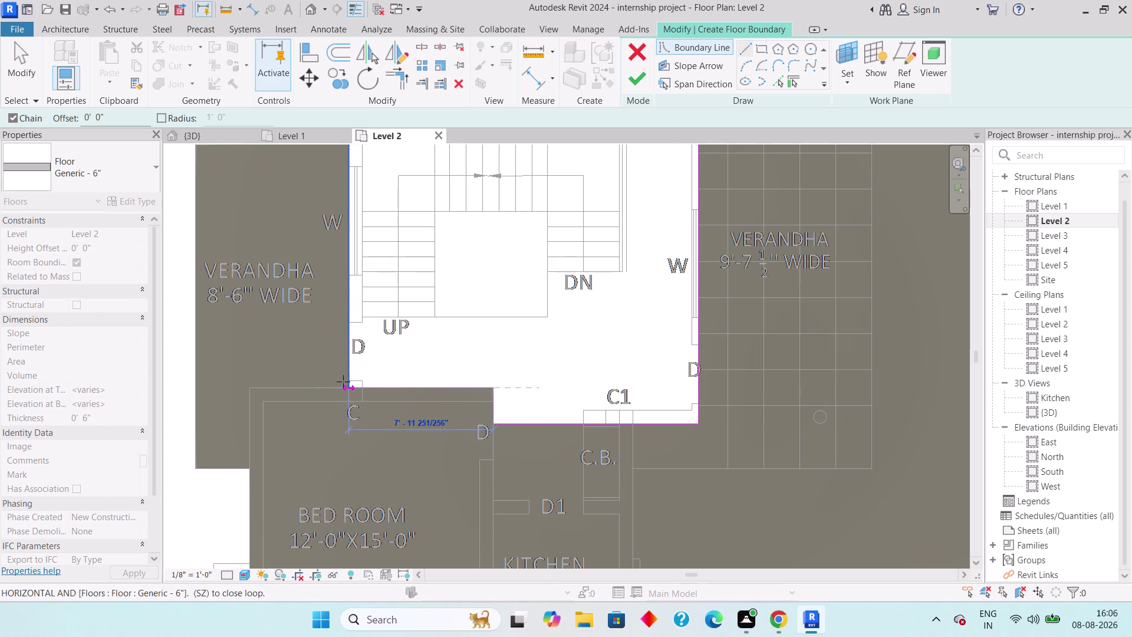
click(343, 381)
middle_drag(356, 271, 349, 463)
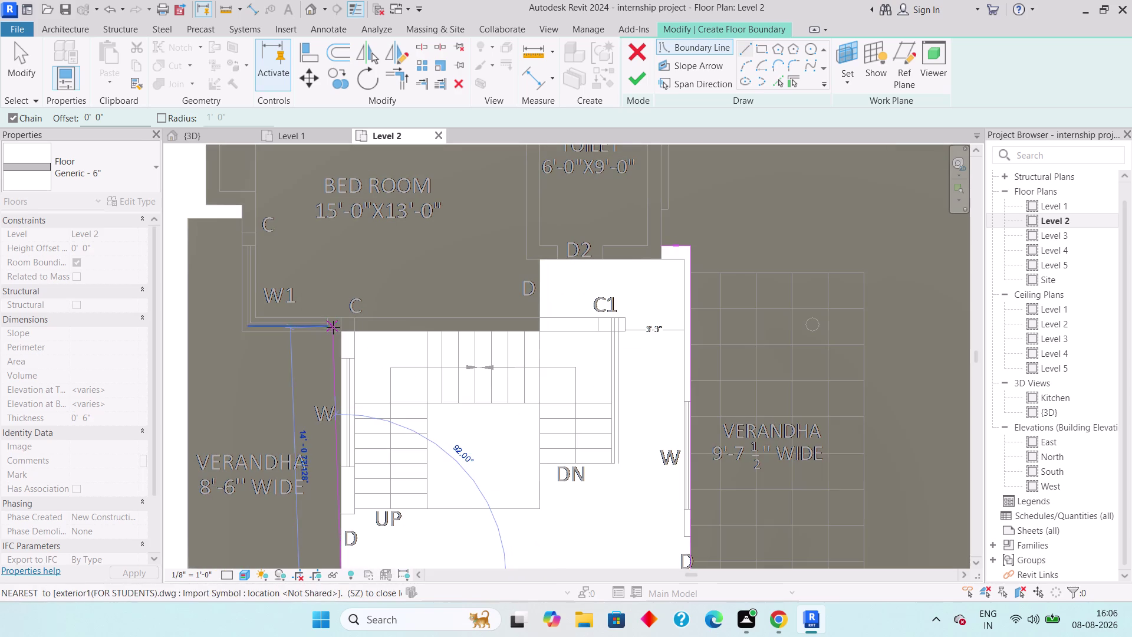
click(338, 331)
click(539, 334)
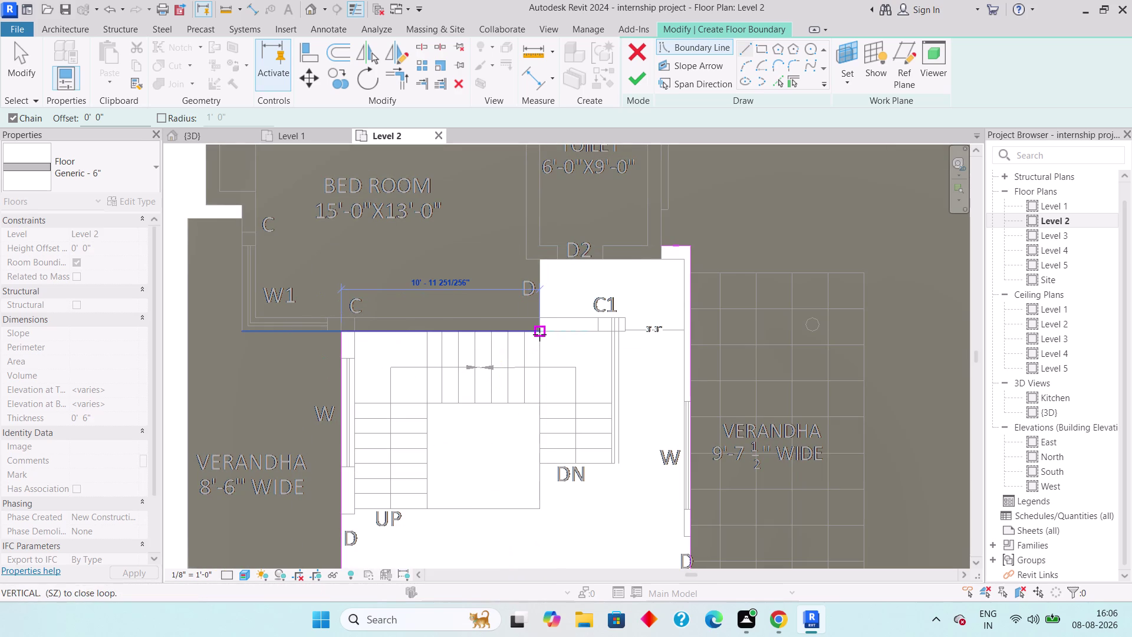
click(543, 259)
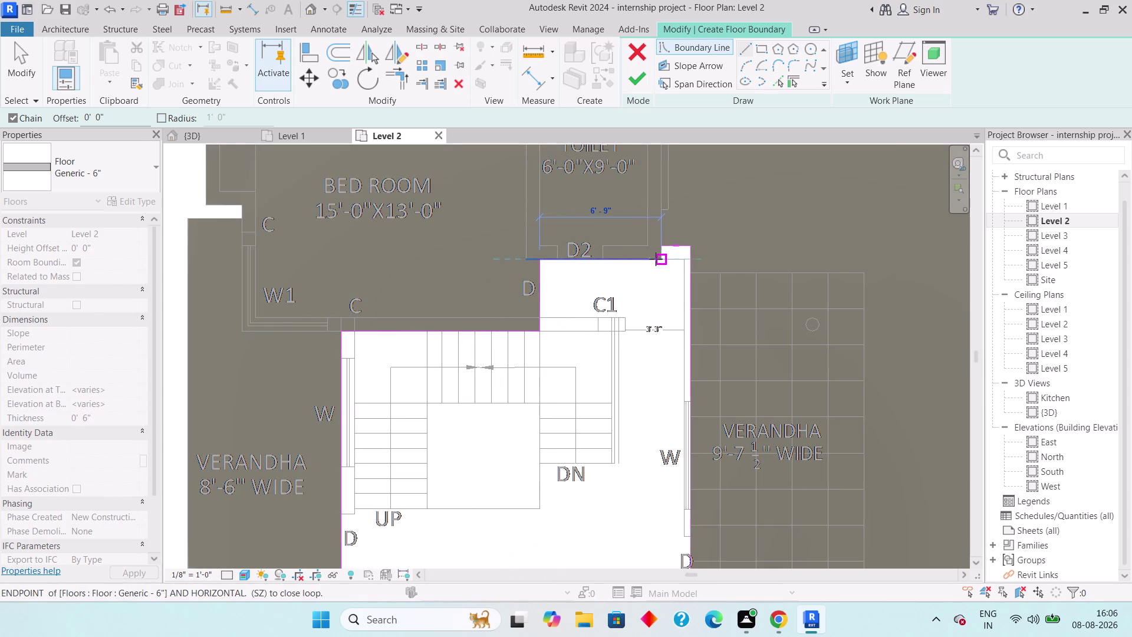
click(659, 259)
click(662, 247)
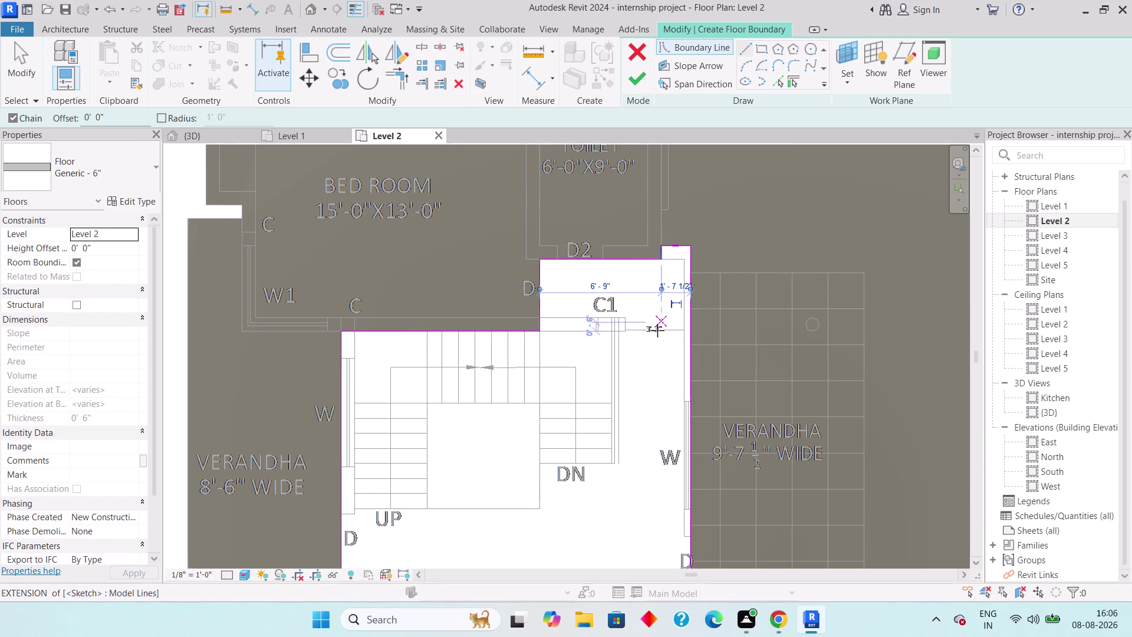
Finish the stair lobby floor, attach the walls below, accept the warning, and deselect.
click(634, 75)
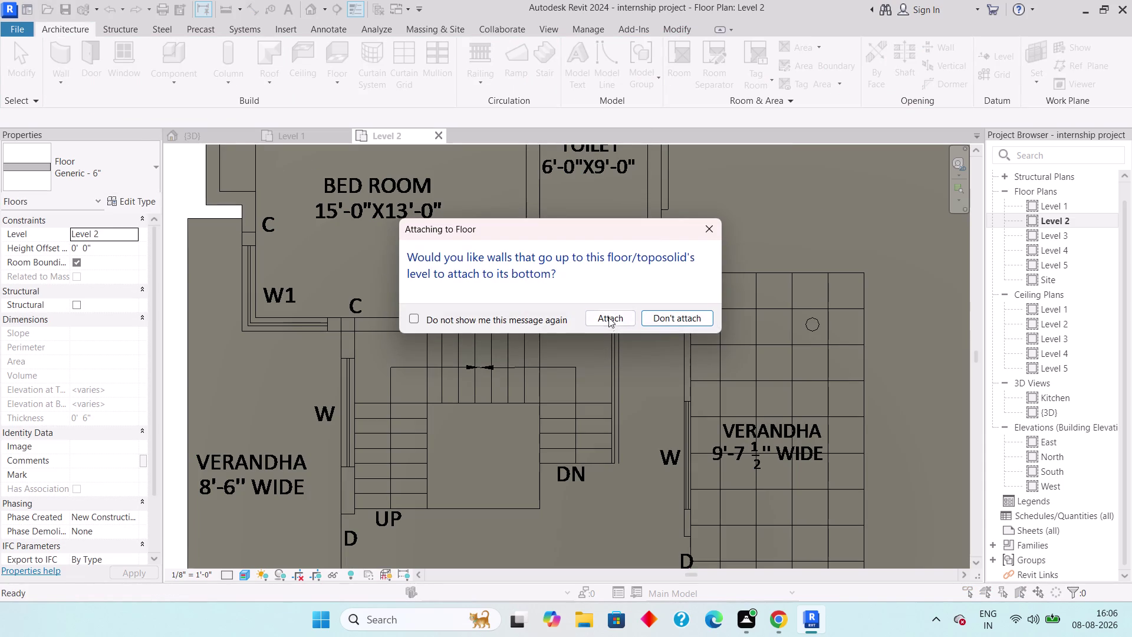
click(608, 314)
scroll(down, 3)
scroll(down, 3)
click(625, 349)
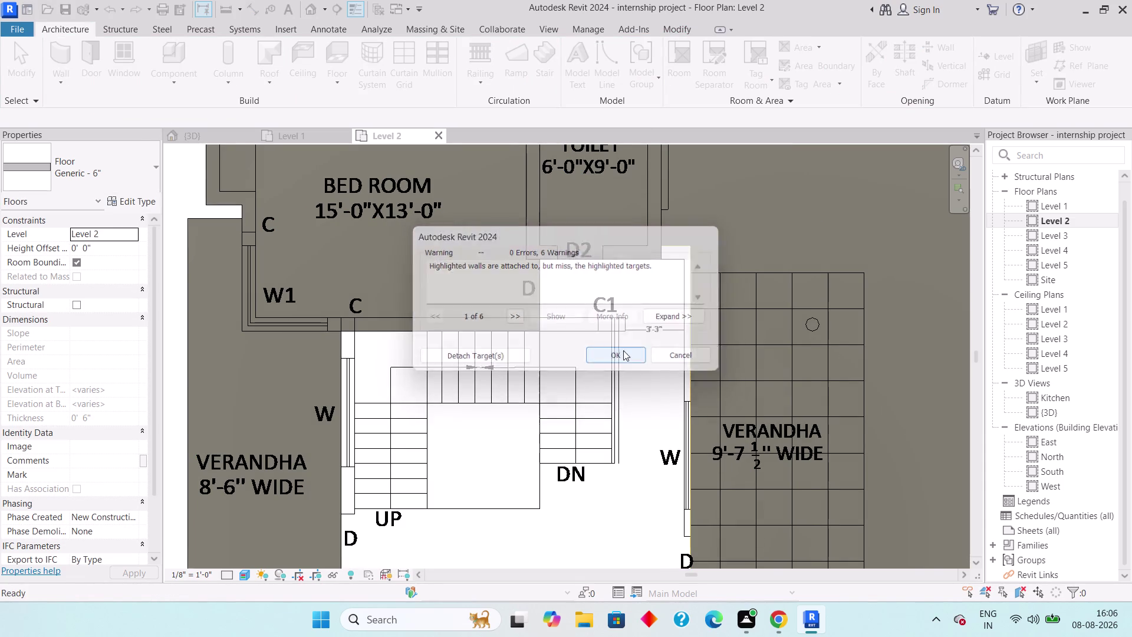
scroll(down, 3)
middle_drag(641, 456, 627, 364)
scroll(down, 3)
key(Escape)
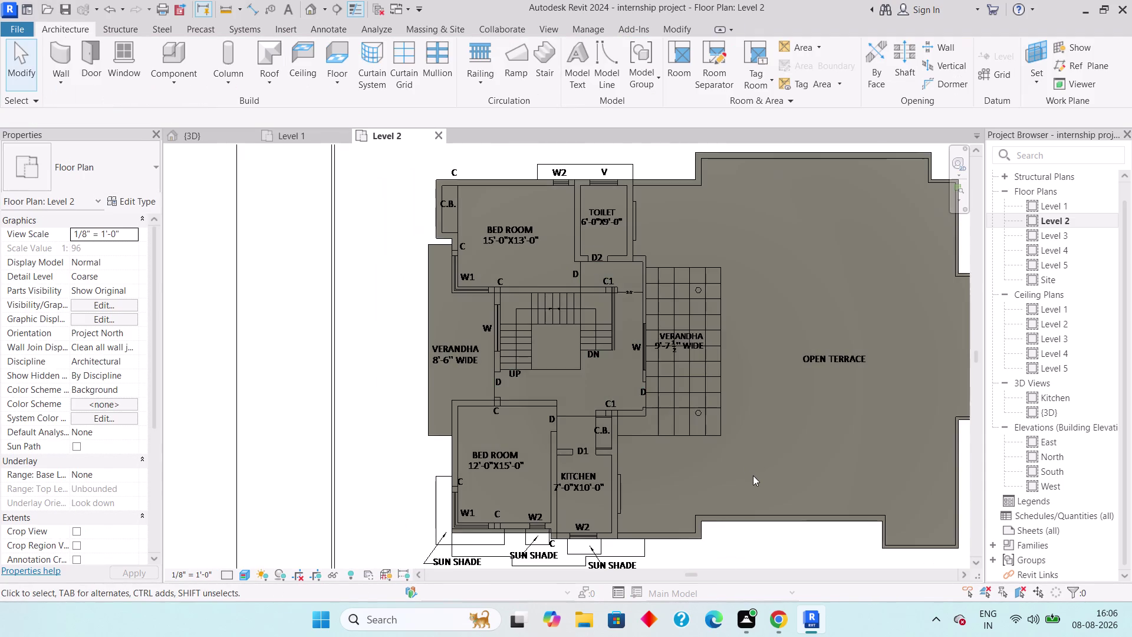
Open the {3D} view and orbit the model to inspect all Level 2 slabs, terrace included.
scroll(down, 3)
middle_drag(801, 383, 517, 402)
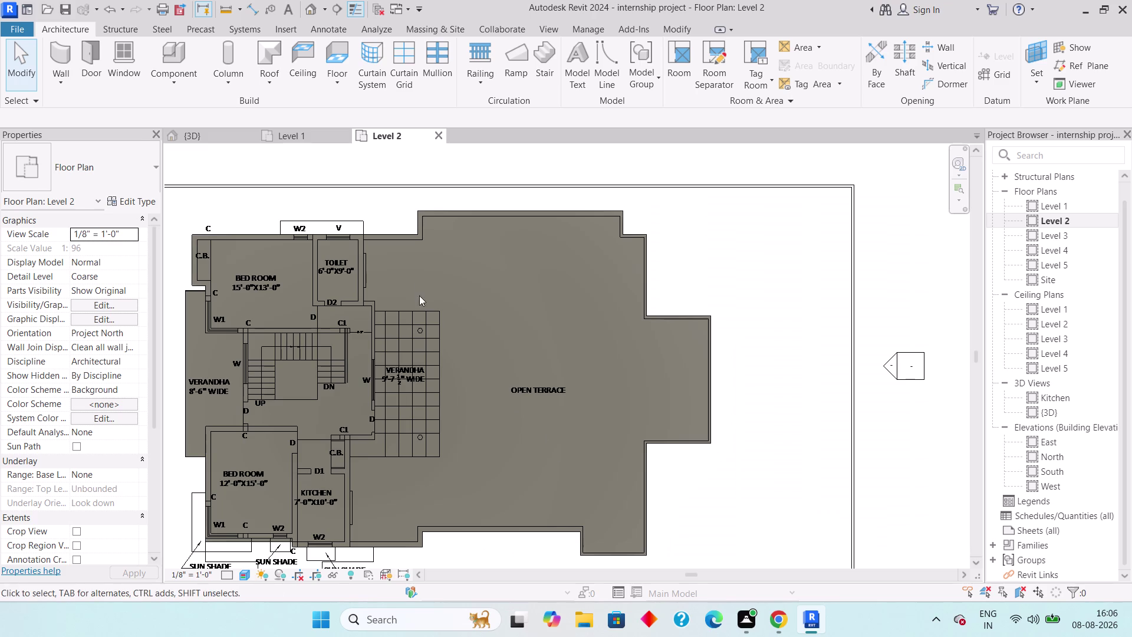
click(205, 130)
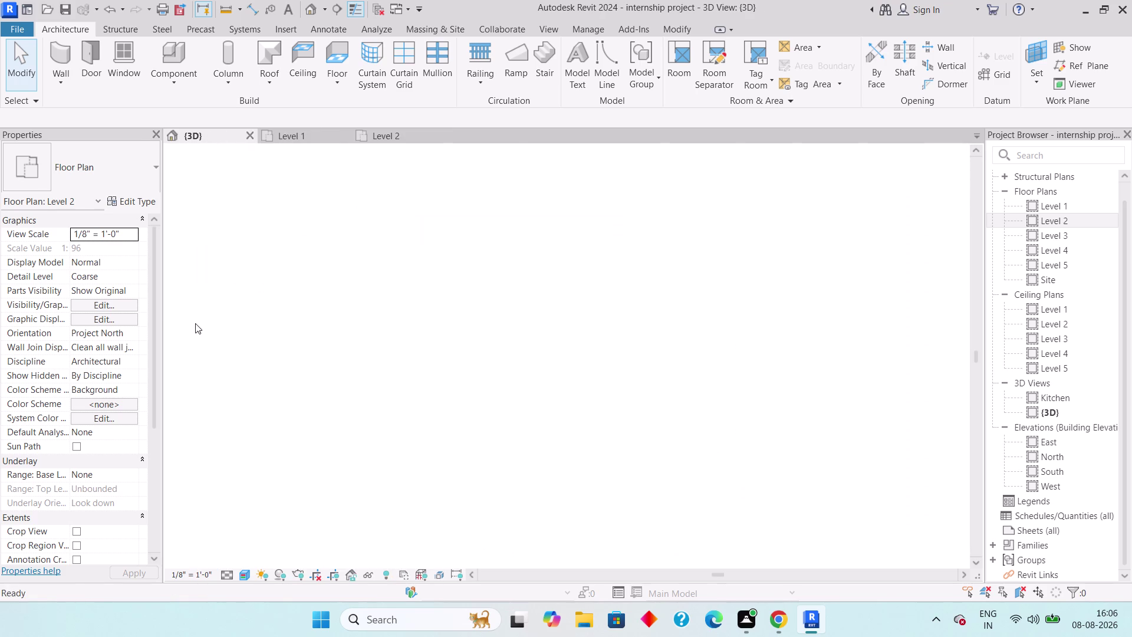
scroll(up, 3)
scroll(down, 3)
scroll(up, 3)
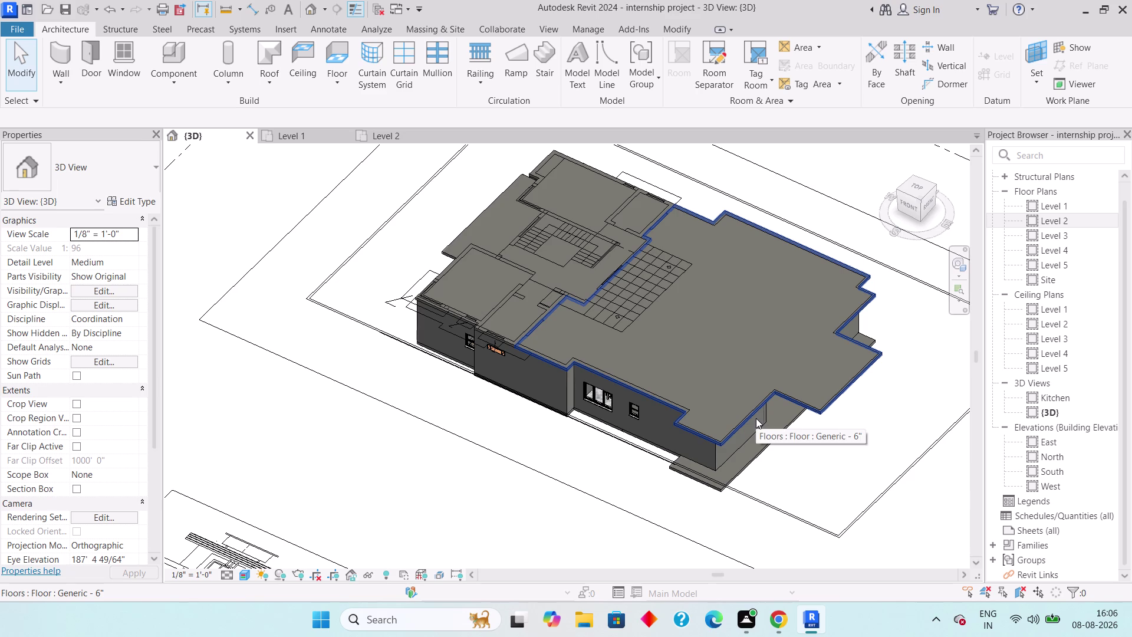
middle_drag(729, 342, 659, 405)
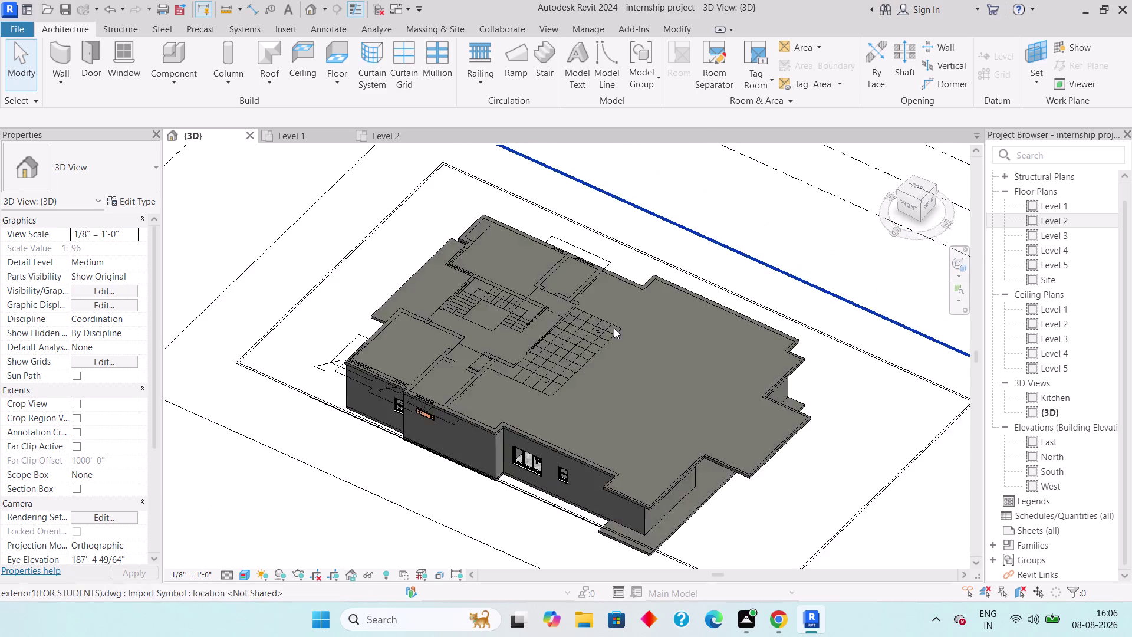
scroll(up, 3)
scroll(down, 3)
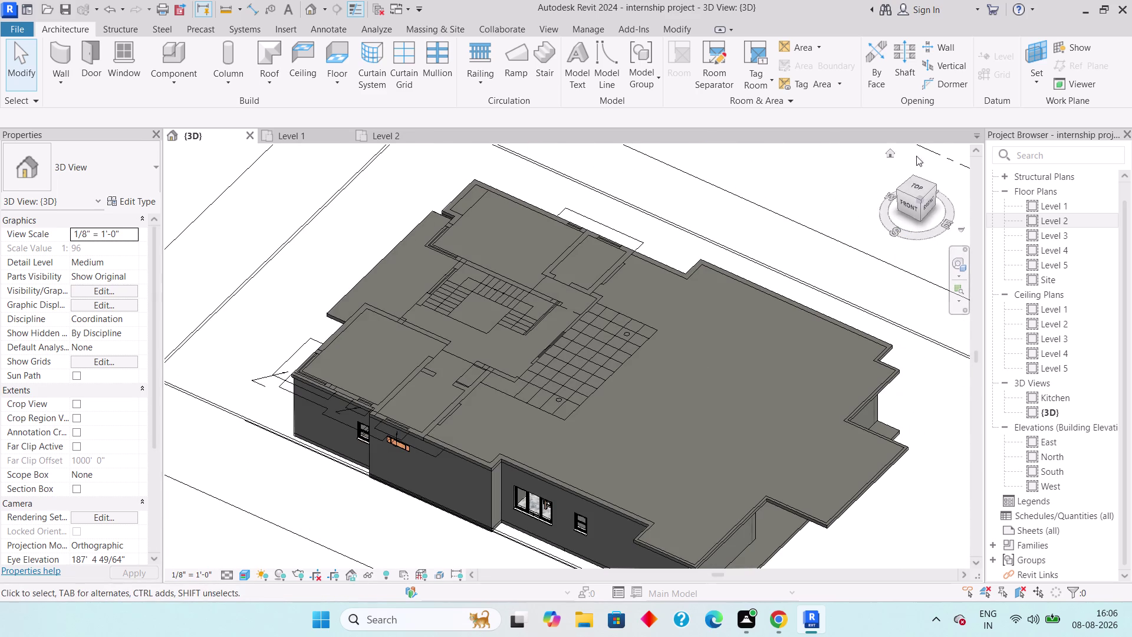